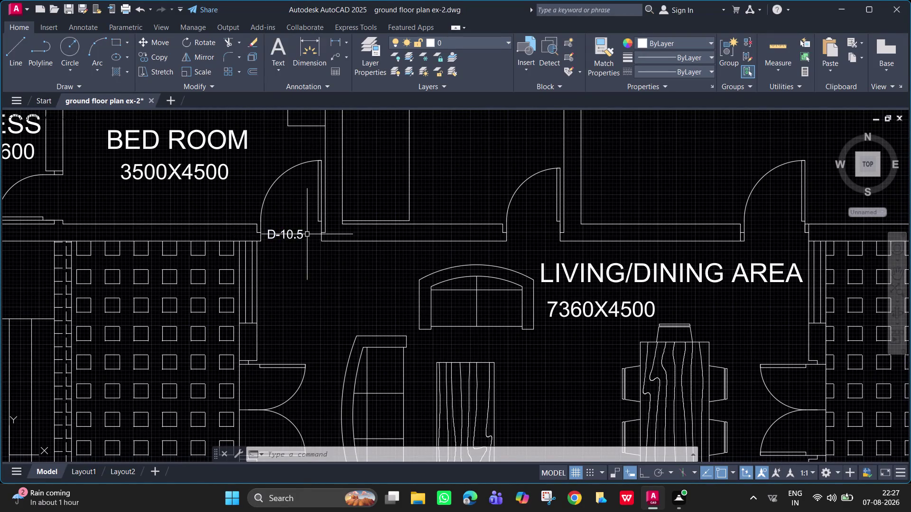
Copy the D-10.5 door label to the right-hand and middle doorways.
click(294, 233)
text(CO)
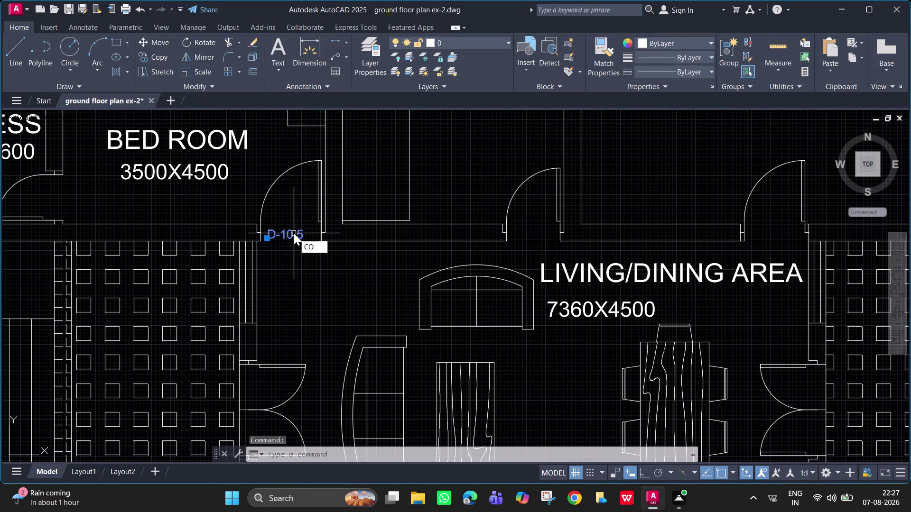
key(space)
drag(294, 234, 587, 230)
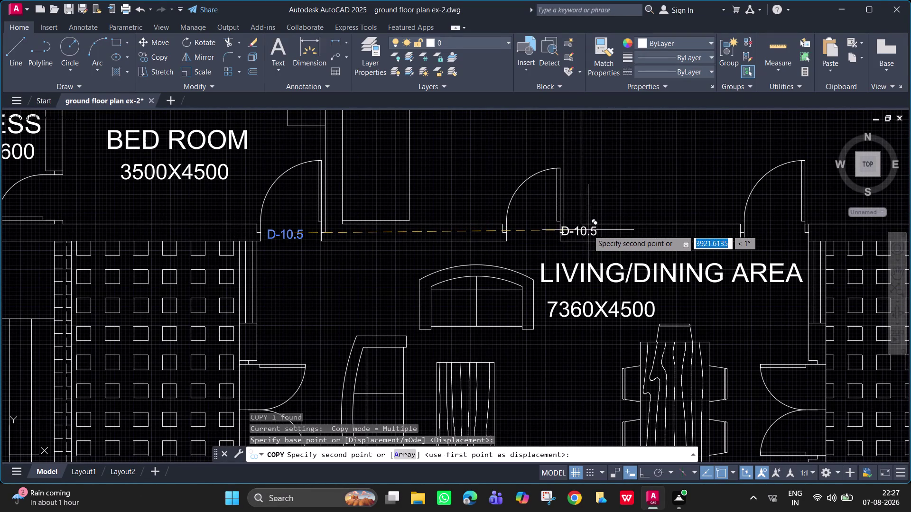
drag(588, 230, 583, 230)
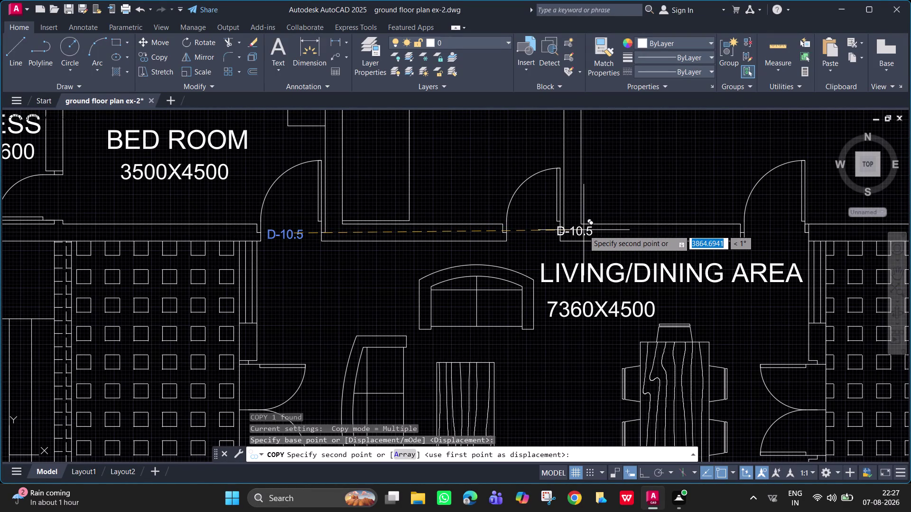
drag(583, 230, 773, 234)
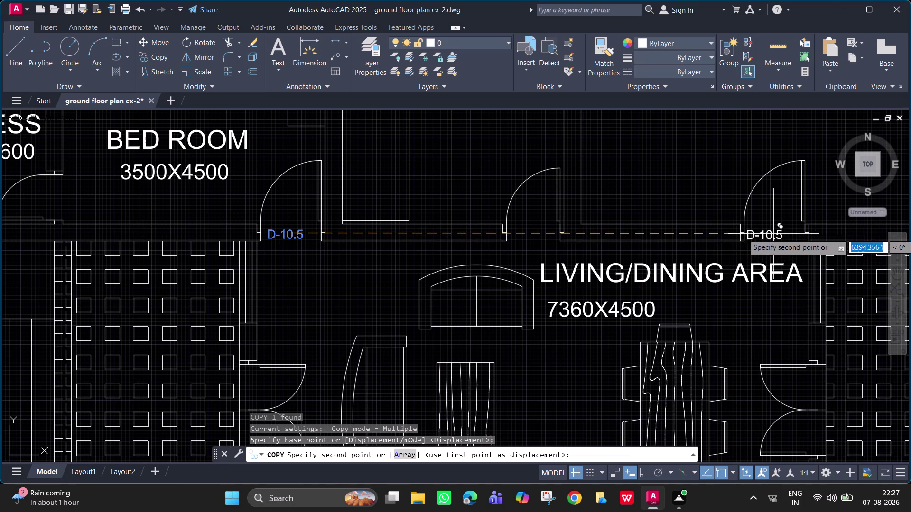
drag(774, 233, 783, 233)
click(785, 232)
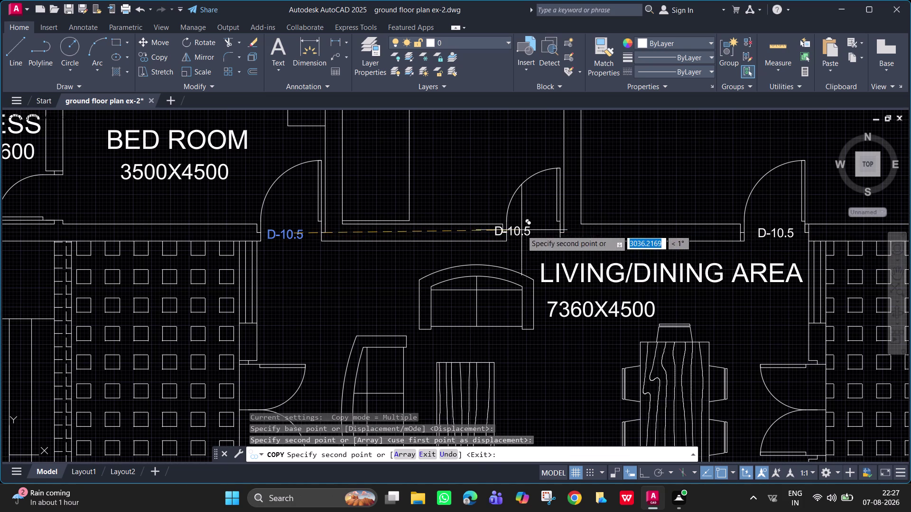
click(541, 234)
key(Escape)
Change the middle copy's text to D-9.
double_click(541, 234)
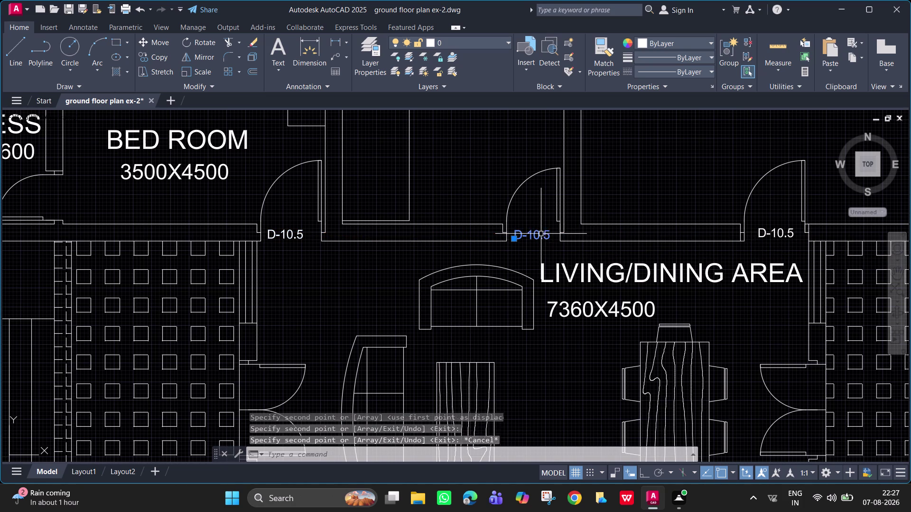
key(d)
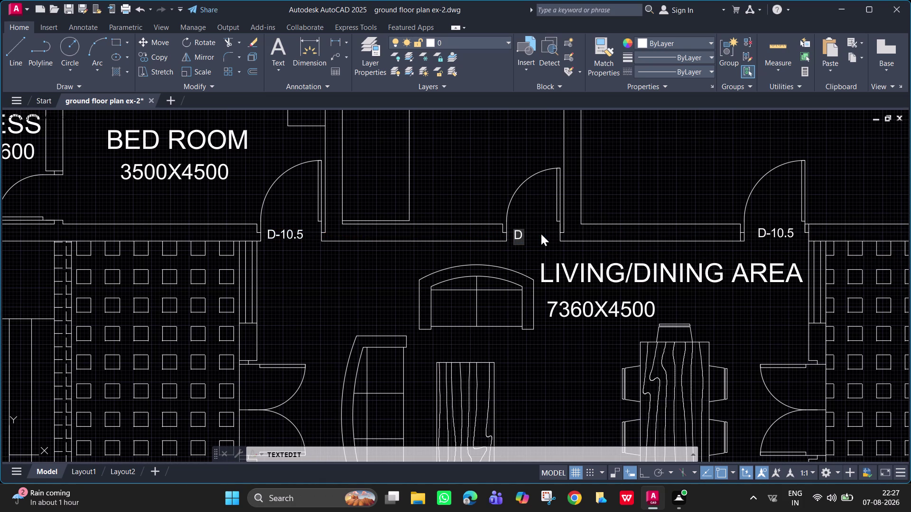
key(minus)
key(9)
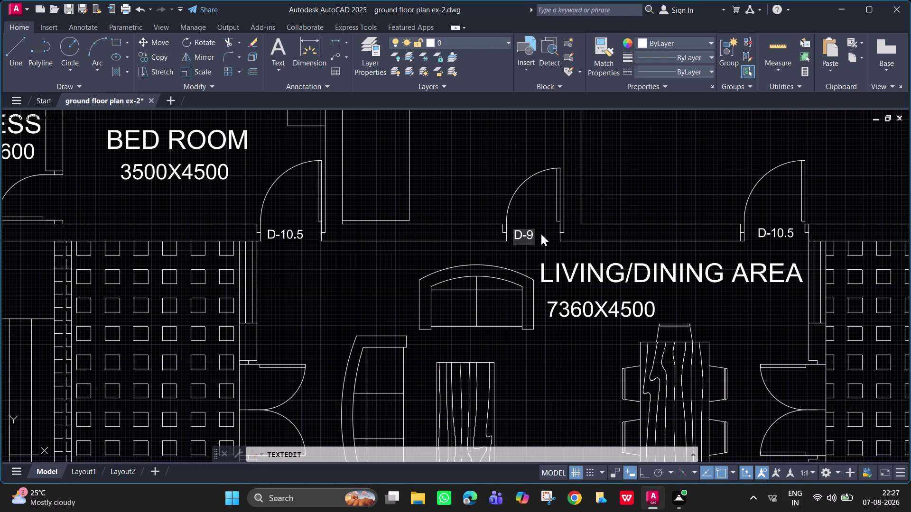
key(Return)
key(Return)
Nudge the middle D-9 label slightly with MOVE.
click(528, 234)
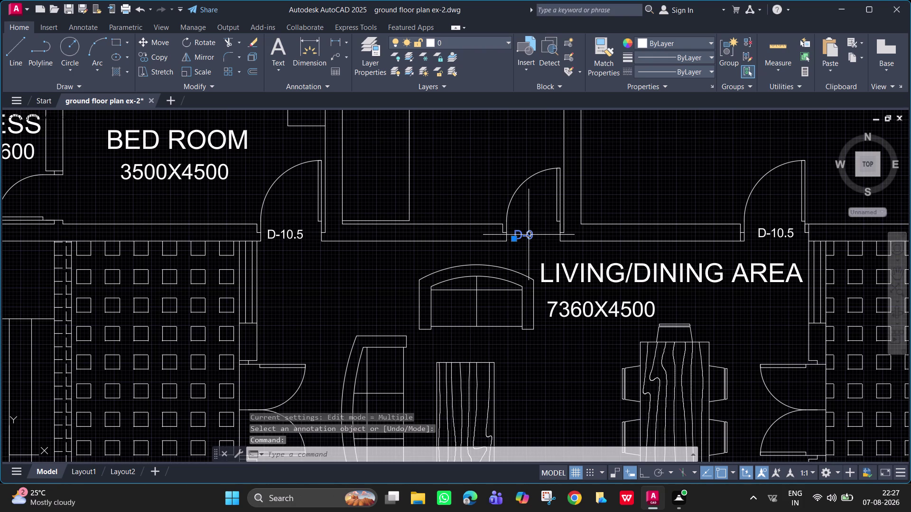
text(M)
key(space)
drag(528, 235, 543, 235)
drag(542, 236, 538, 236)
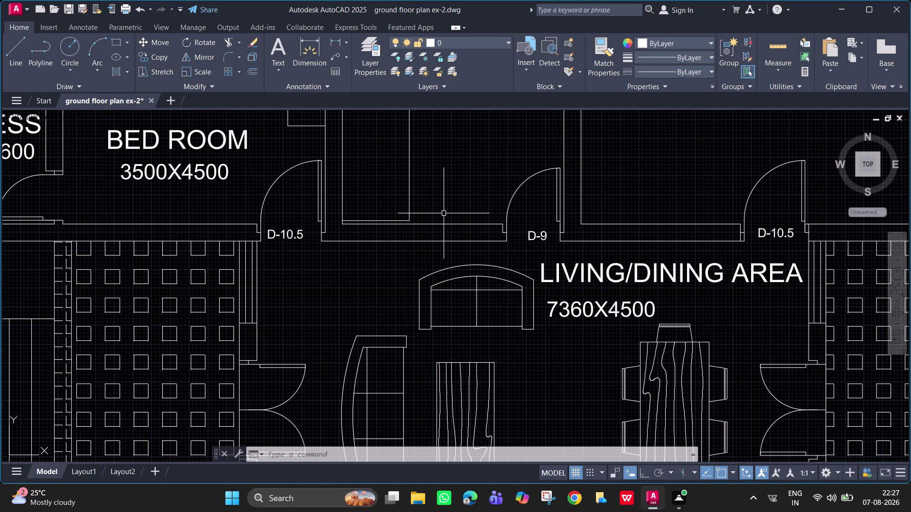
Browse DesignCenter from the Sample folder into en-us > DesignCenter sample drawings.
text(DC)
key(space)
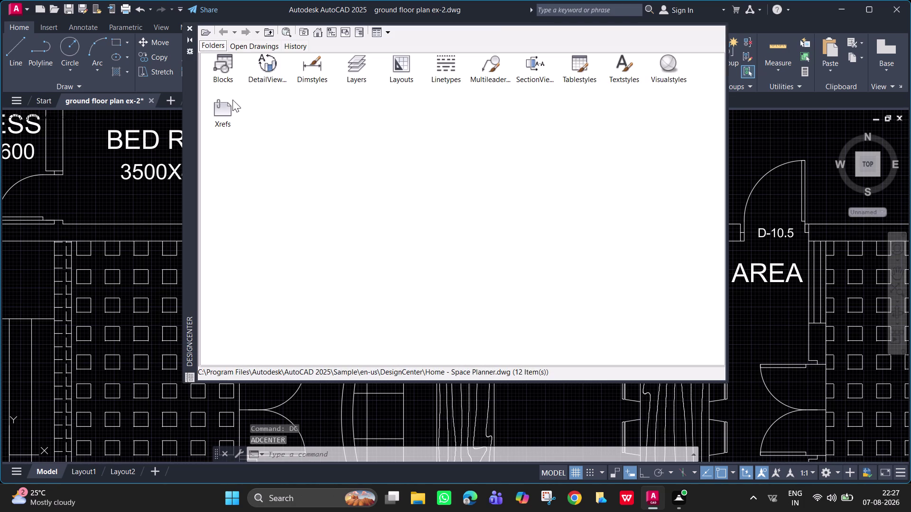
double_click(218, 72)
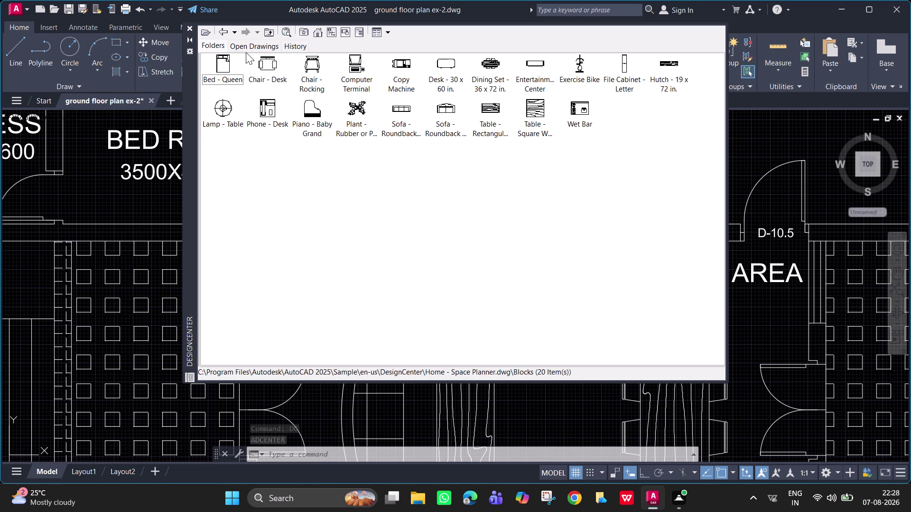
click(225, 32)
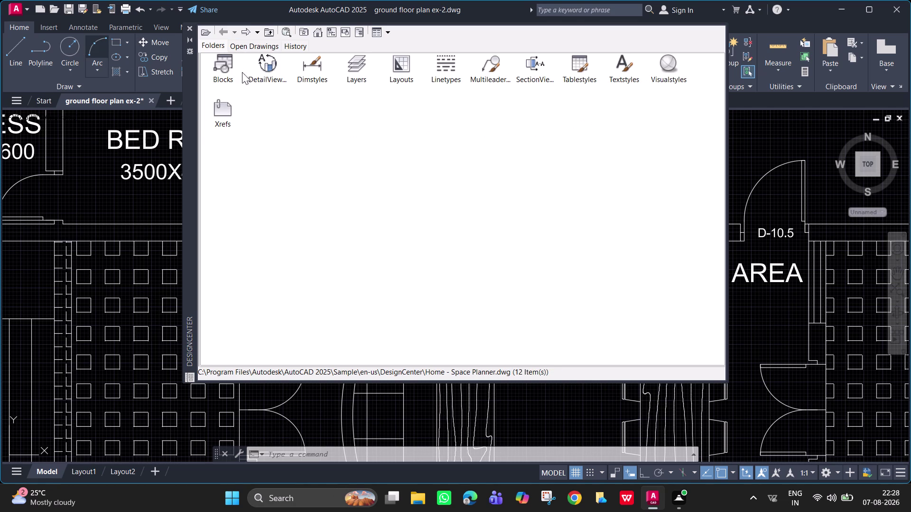
click(319, 32)
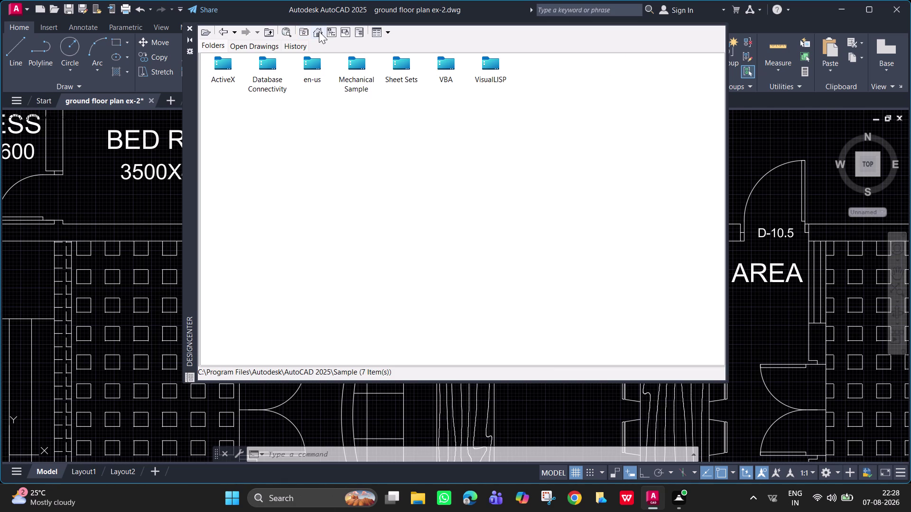
double_click(309, 72)
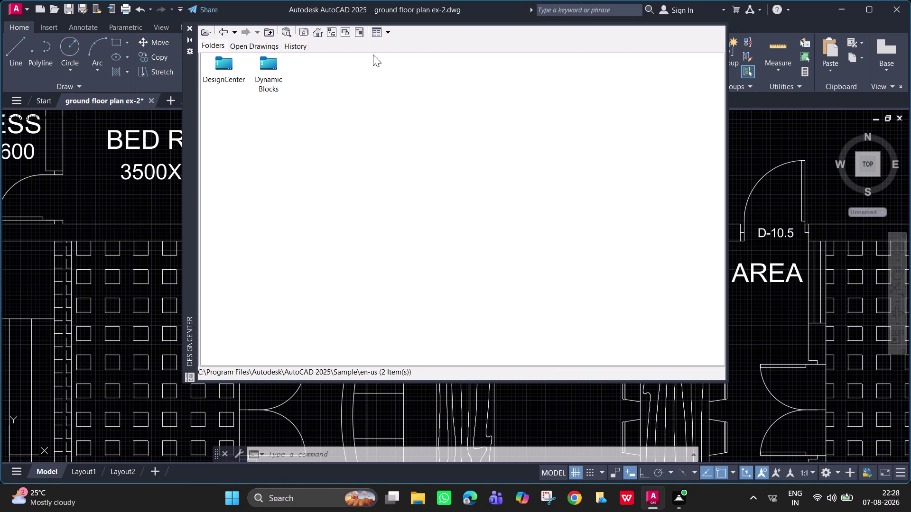
triple_click(230, 66)
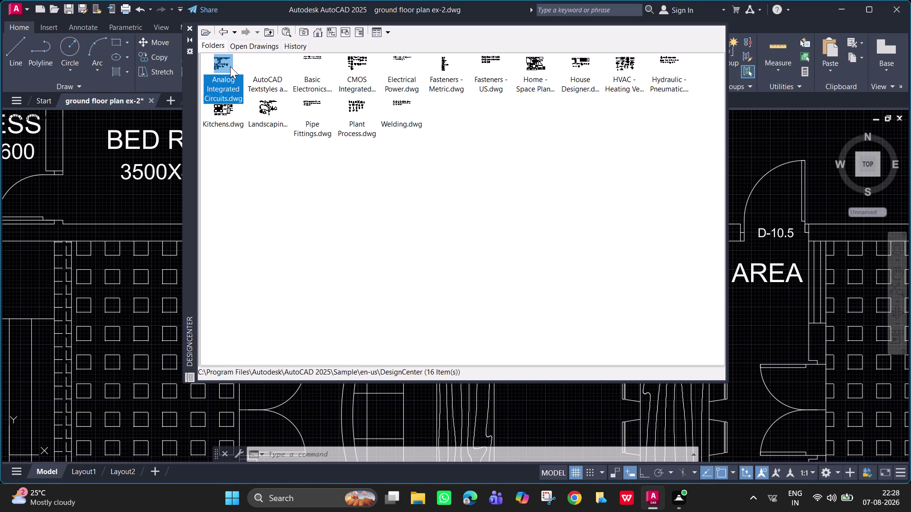
click(528, 68)
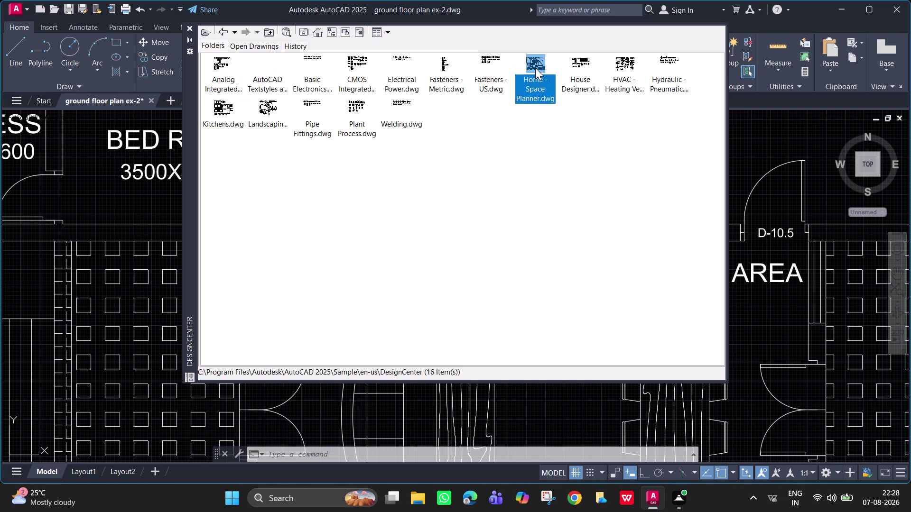
Open the Kitchens.dwg blocks and drag in the Range-Oven and Sink-double blocks.
double_click(221, 110)
double_click(226, 69)
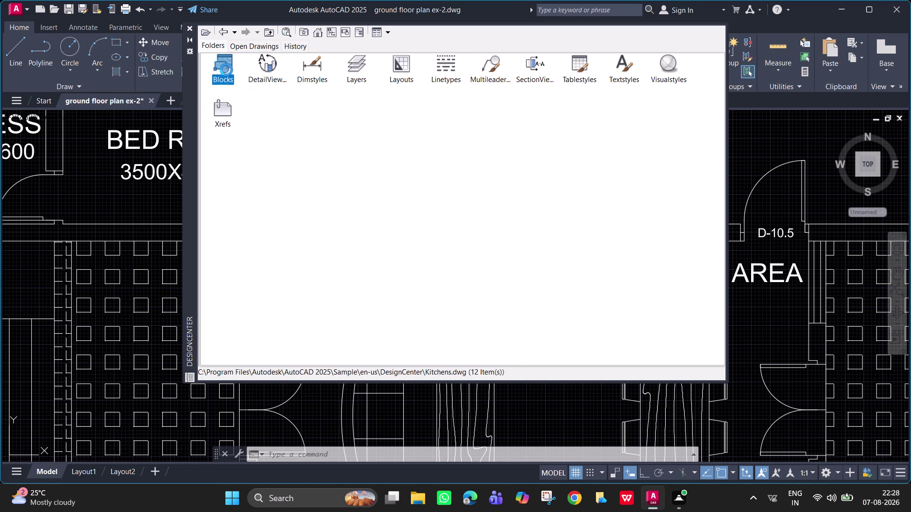
click(313, 109)
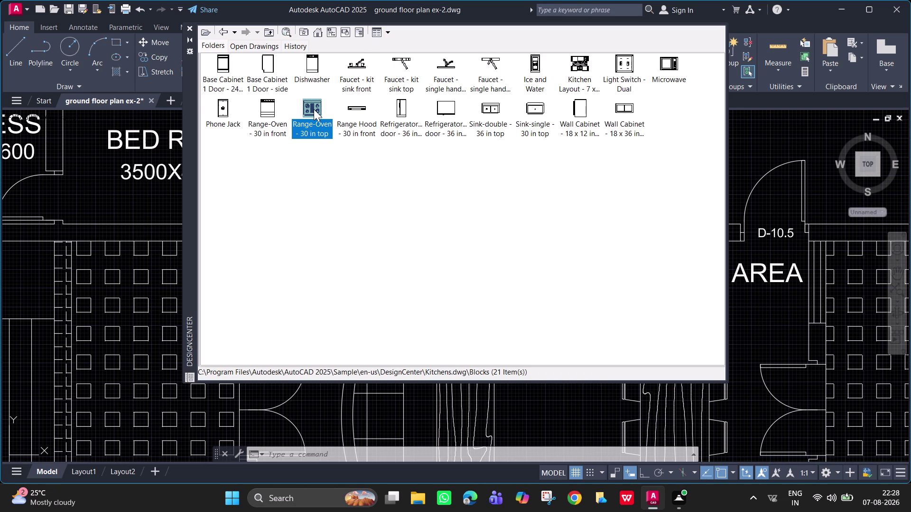
drag(313, 109, 74, 170)
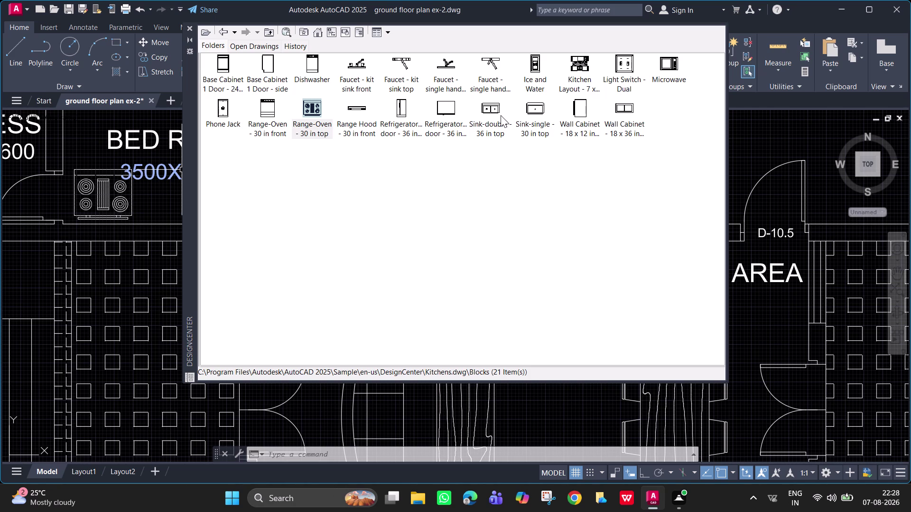
drag(498, 114, 90, 138)
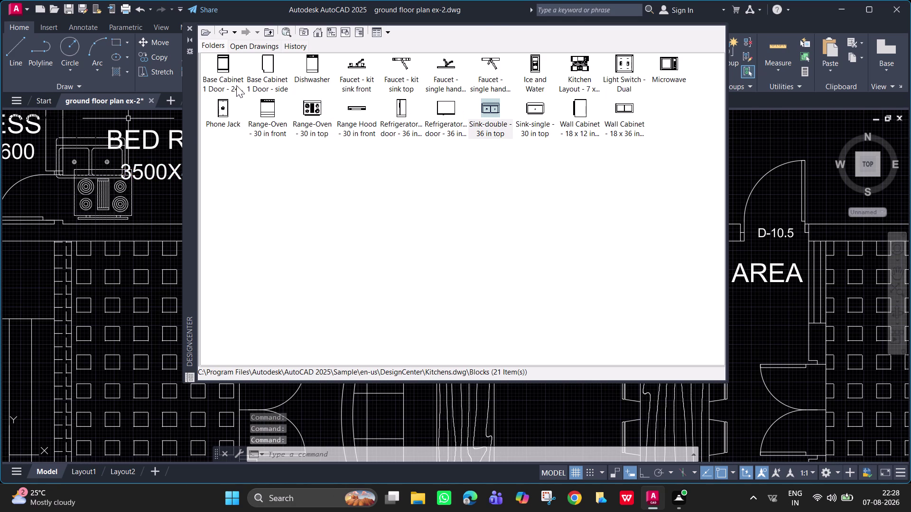
key(Escape)
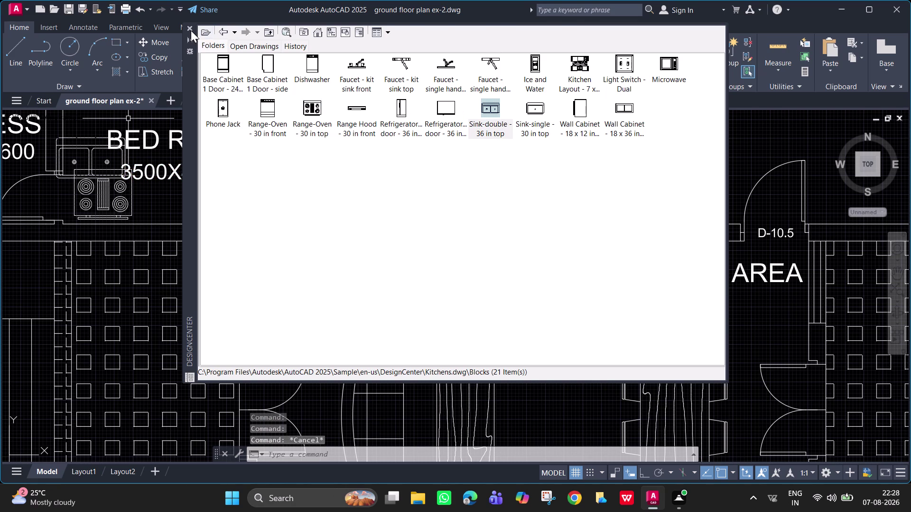
Close DesignCenter and rotate the range oven block 90 degrees.
click(191, 31)
scroll(down, 3)
middle_drag(136, 206, 146, 285)
click(142, 283)
text(R)
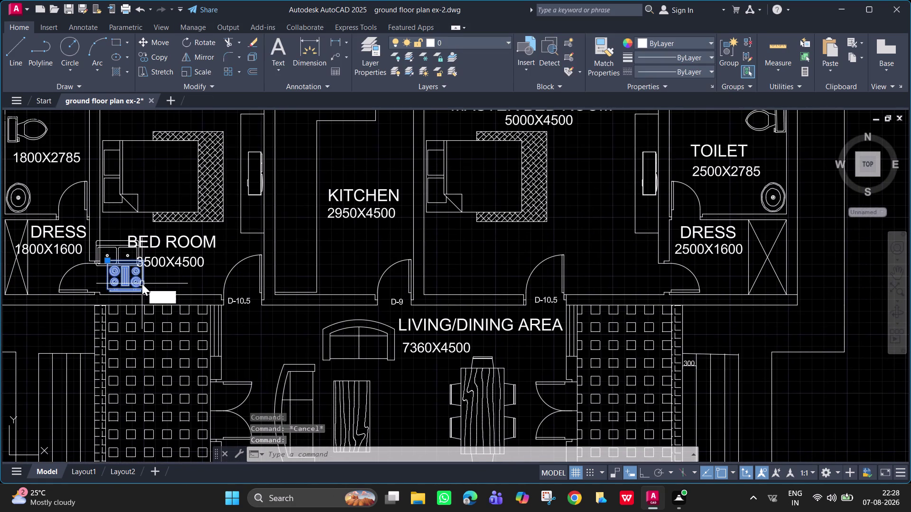
text(O)
key(space)
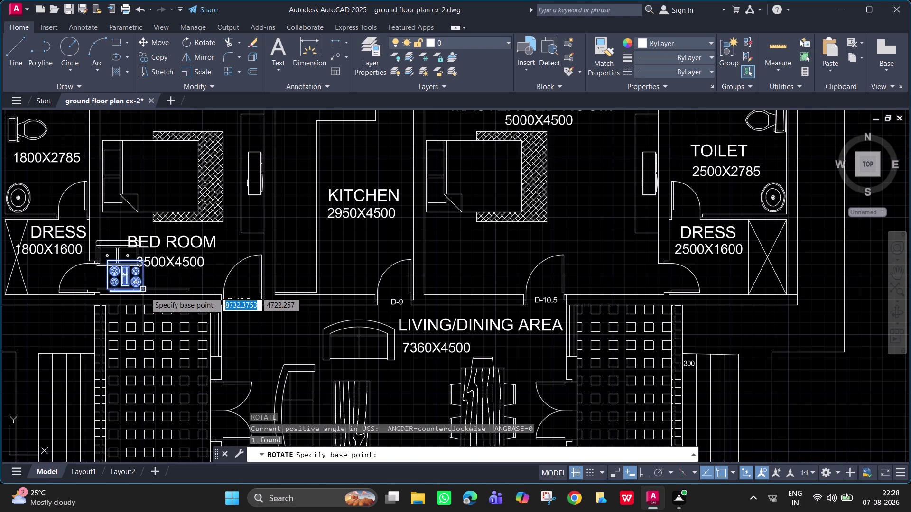
click(145, 292)
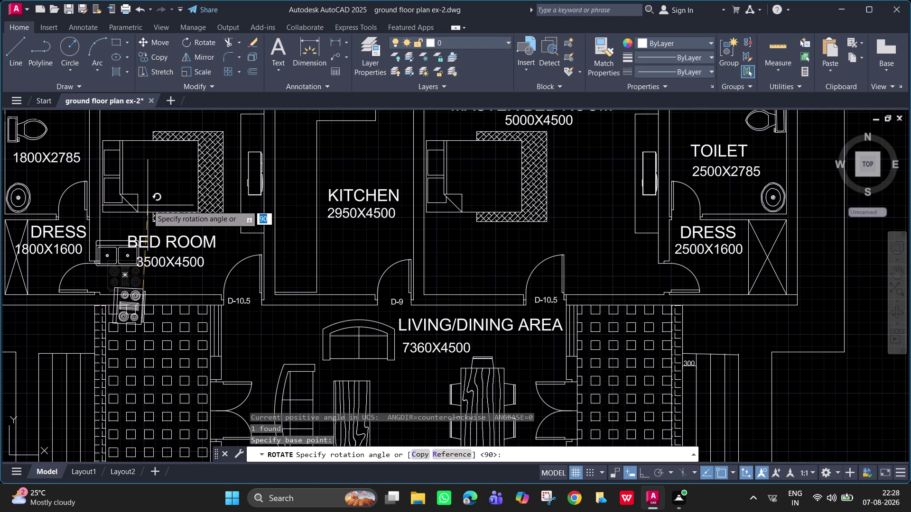
click(147, 205)
Move the range oven into the kitchen and center it in view.
click(141, 297)
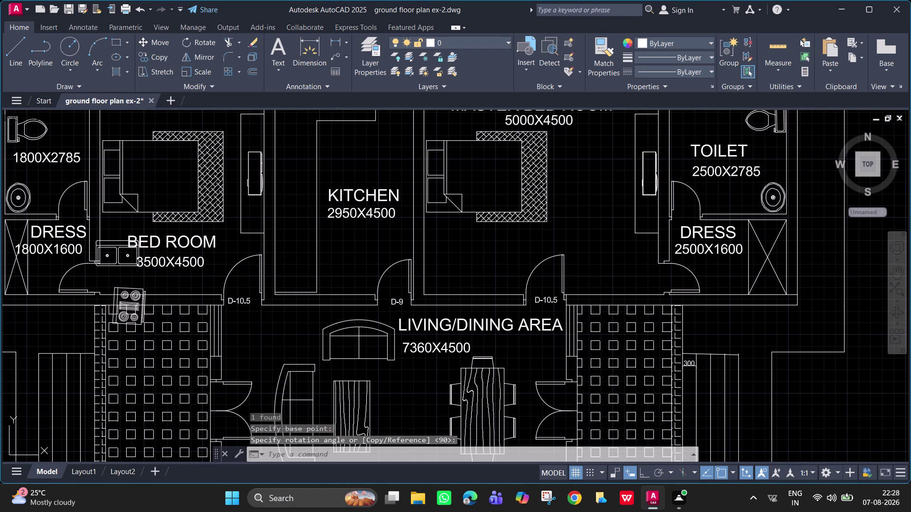
text(M)
key(space)
drag(141, 297, 319, 173)
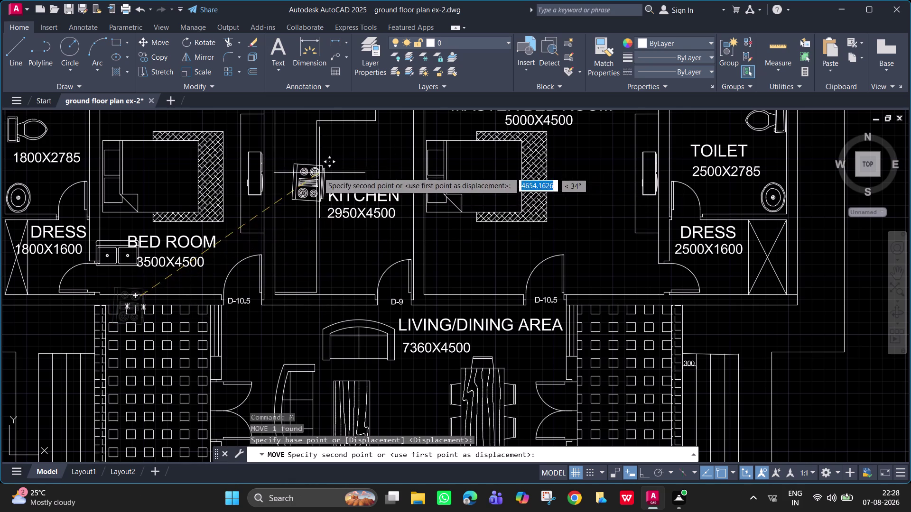
drag(319, 173, 314, 171)
drag(313, 171, 310, 165)
click(309, 165)
scroll(up, 3)
middle_drag(309, 165, 299, 221)
scroll(up, 3)
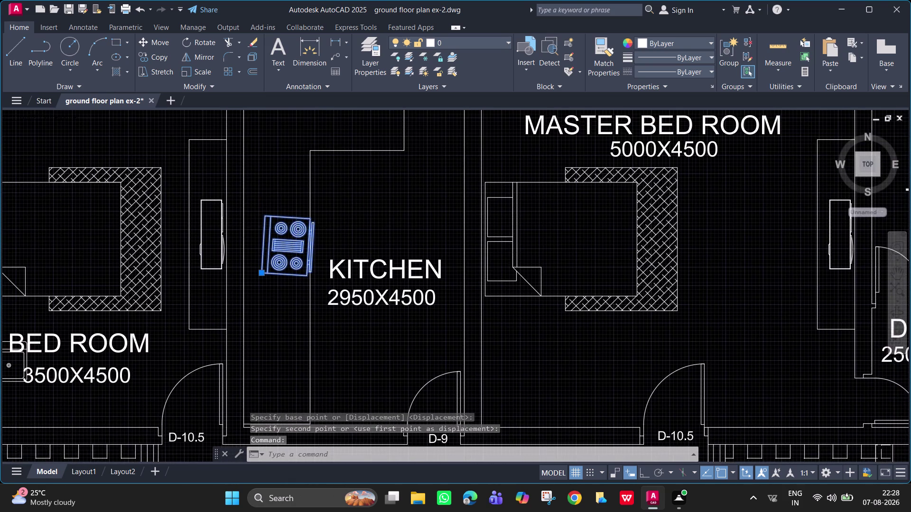
scroll(up, 3)
middle_drag(291, 227, 278, 219)
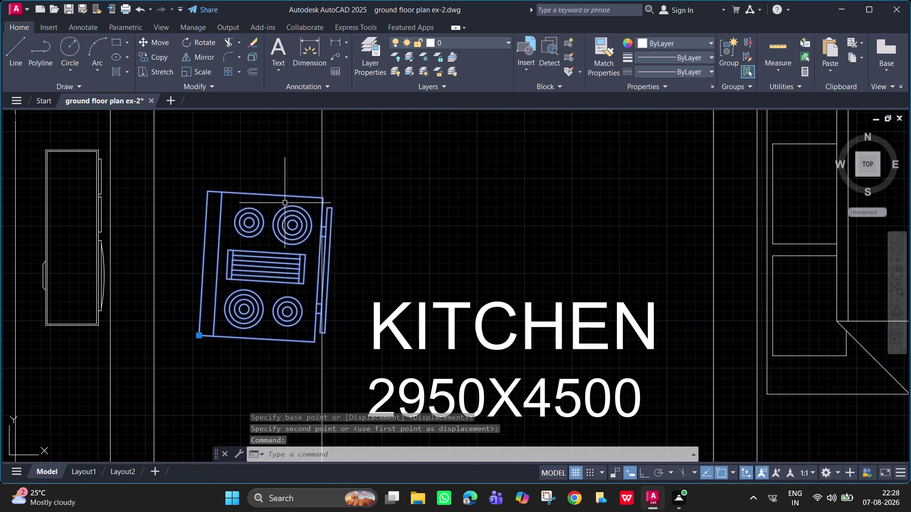
Rotate the range oven by an entered angle of 90 degrees.
text(RO)
key(space)
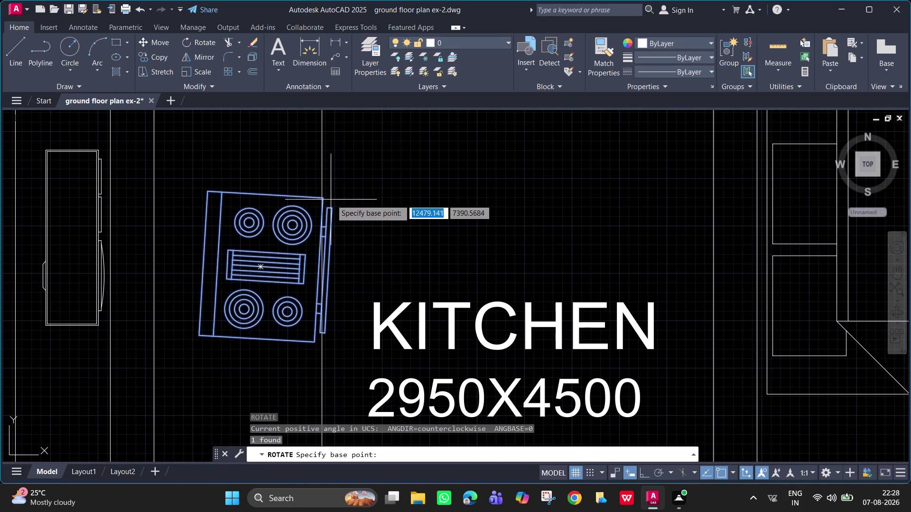
click(334, 209)
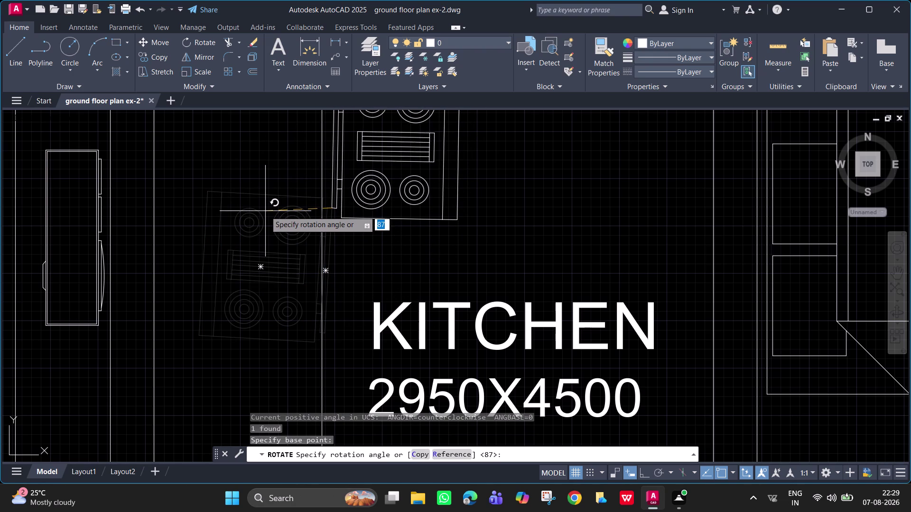
text(90)
key(Return)
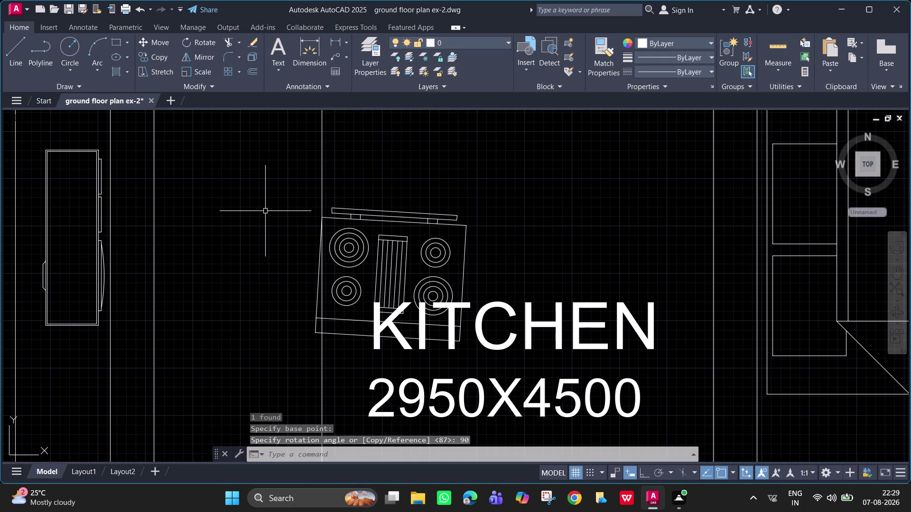
click(459, 223)
text(M)
key(space)
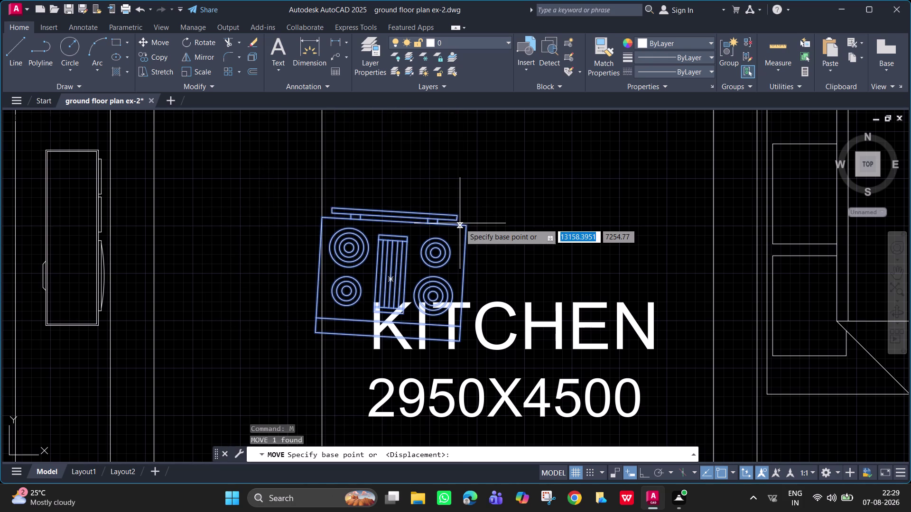
Rotate the range about its top right corner so it stands upright.
key(Escape)
text(RO)
key(space)
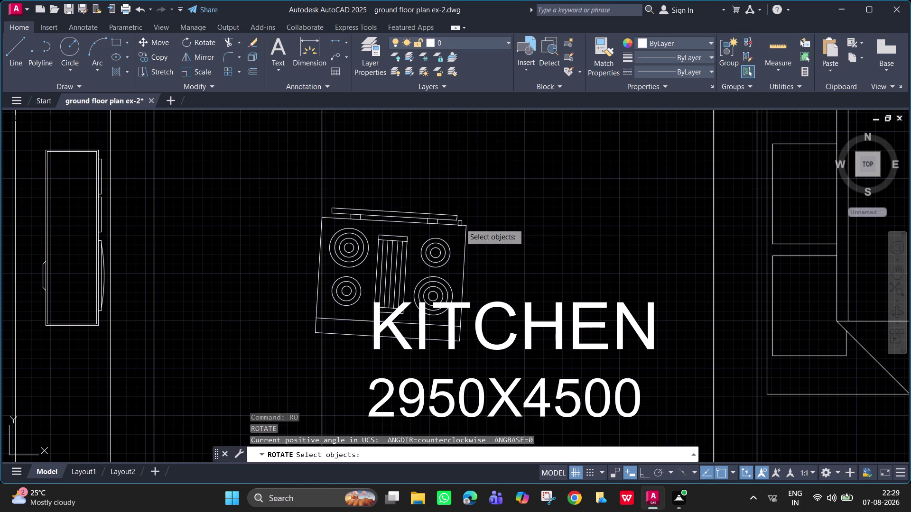
click(463, 229)
click(462, 223)
key(space)
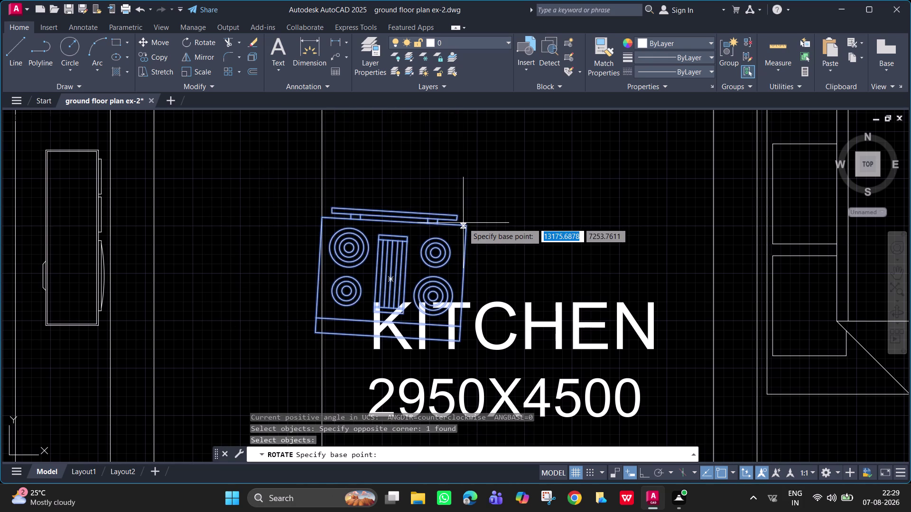
click(466, 226)
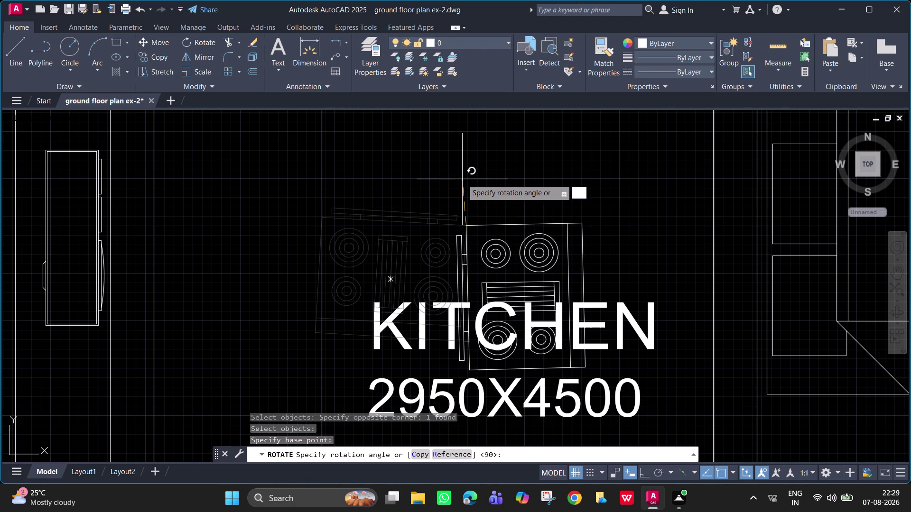
key(F8)
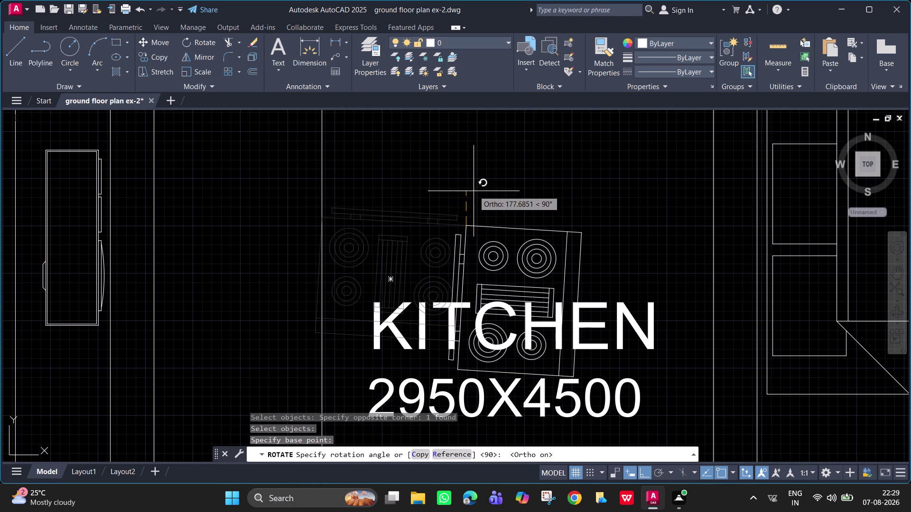
key(F8)
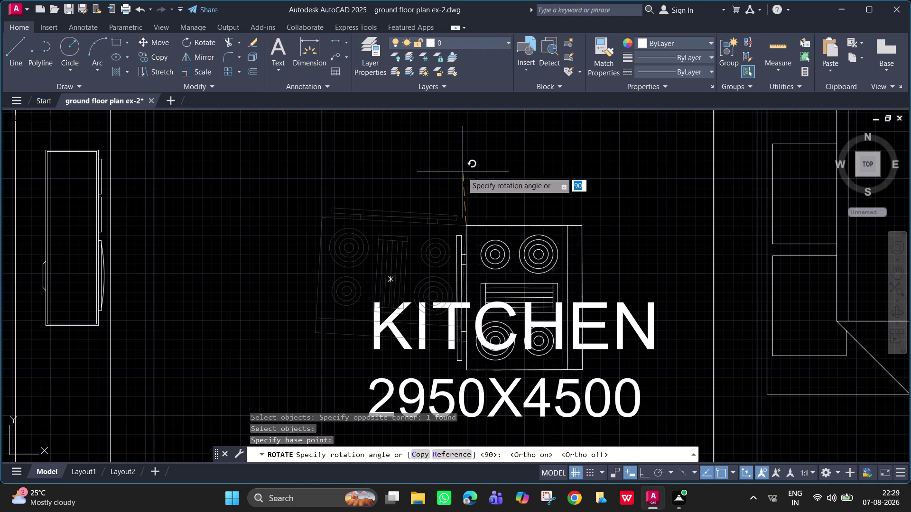
click(461, 171)
scroll(down, 3)
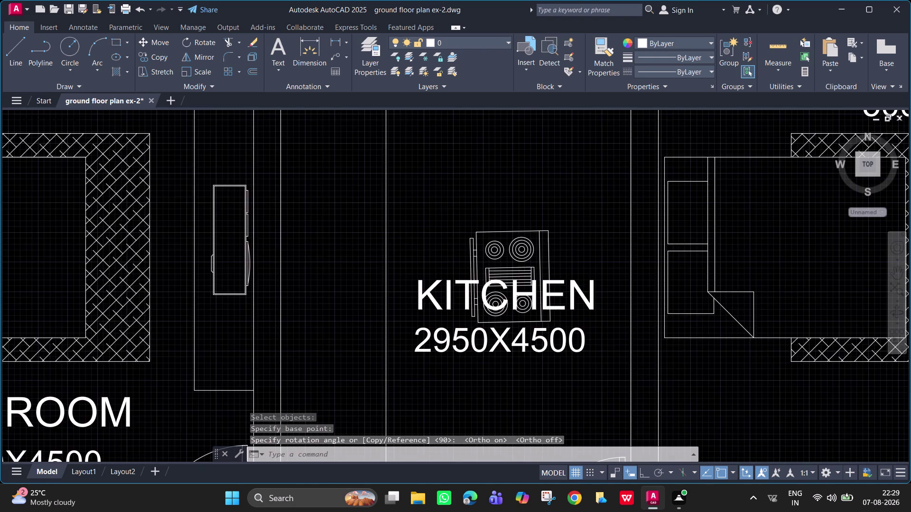
Rotate the range block again to adjust its angle.
click(490, 242)
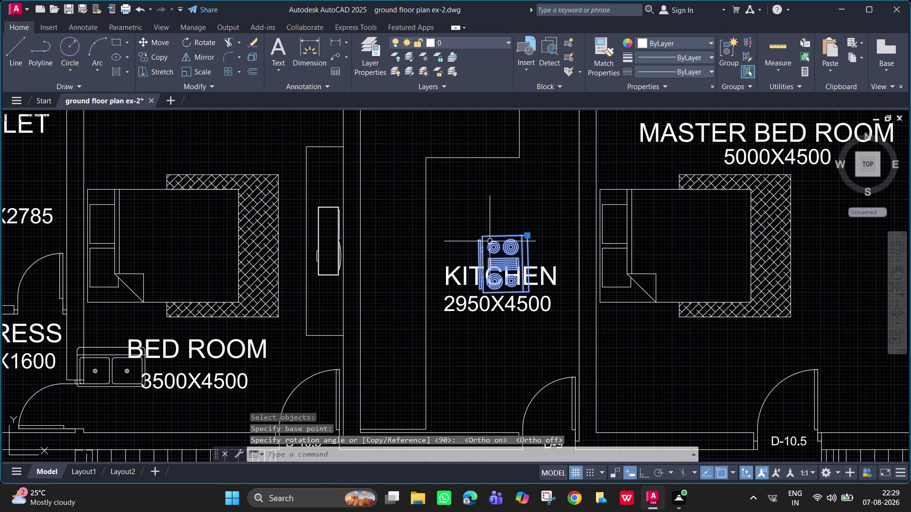
text(RO)
key(space)
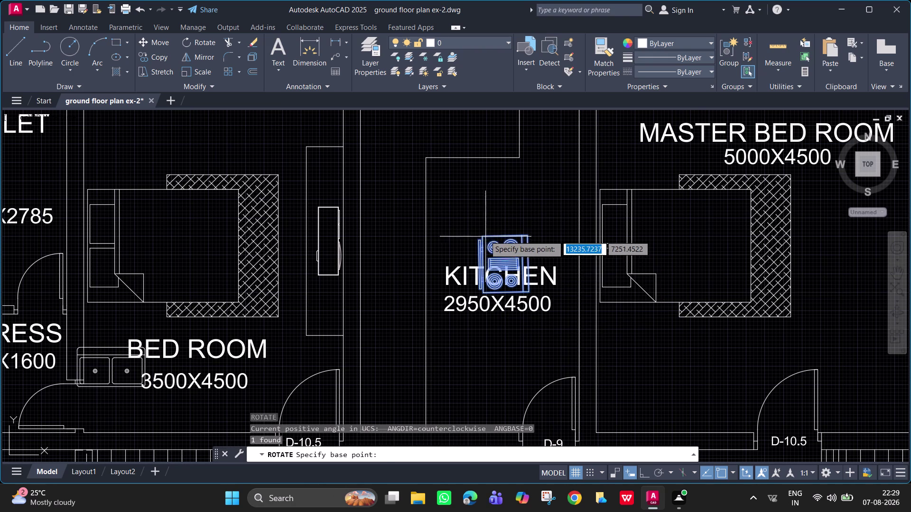
click(484, 235)
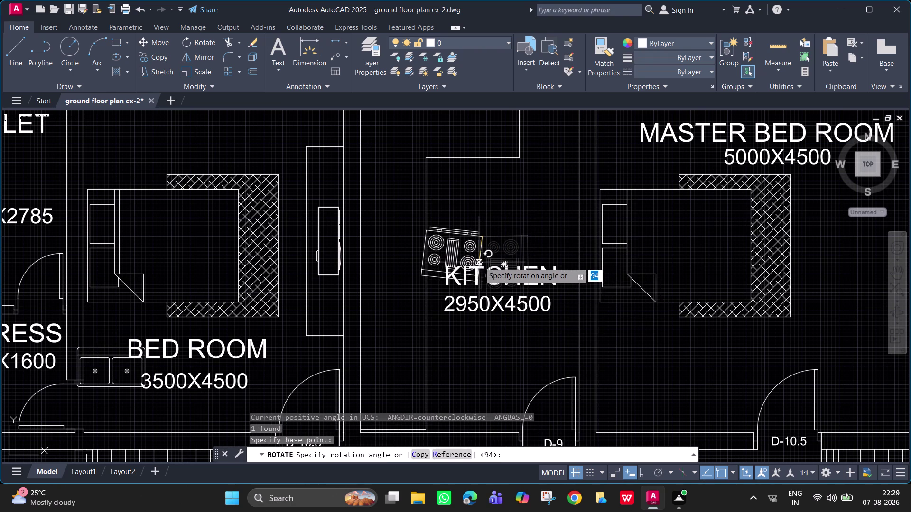
scroll(up, 3)
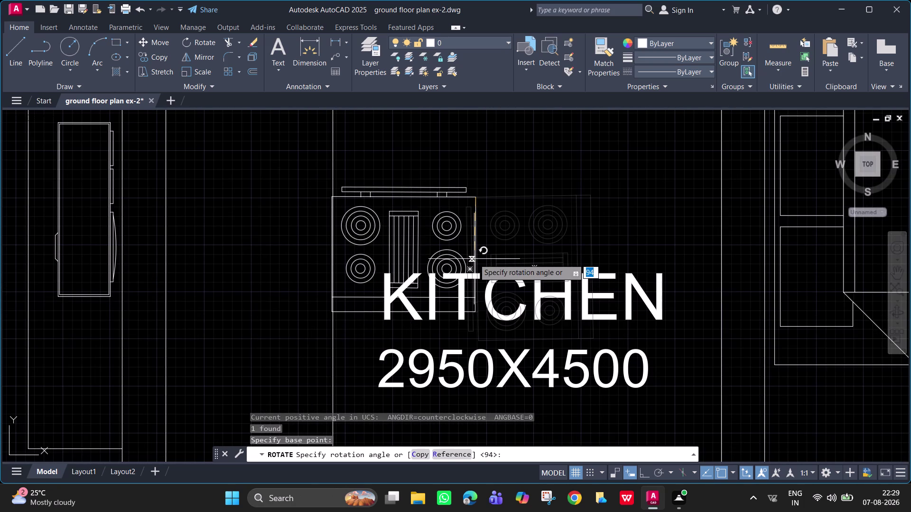
click(474, 260)
click(478, 235)
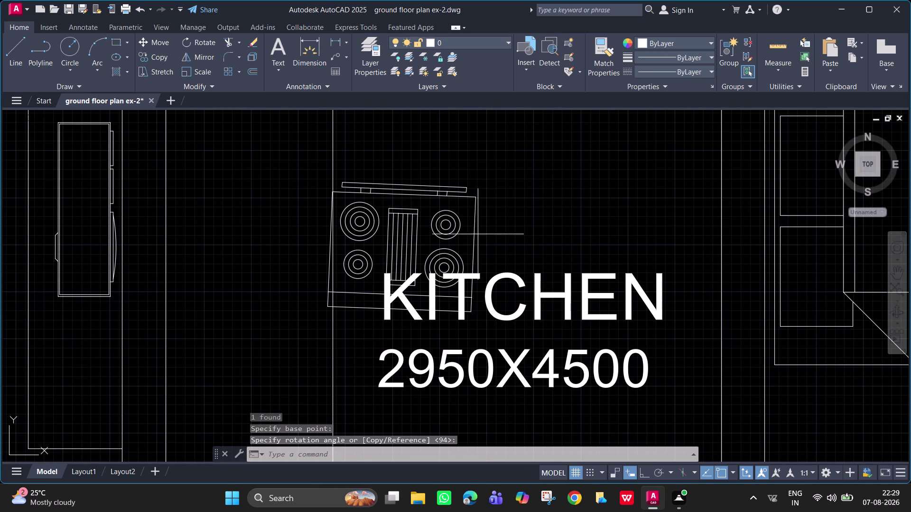
Move the range upward within the kitchen.
click(460, 216)
text(M)
key(space)
drag(460, 215, 490, 171)
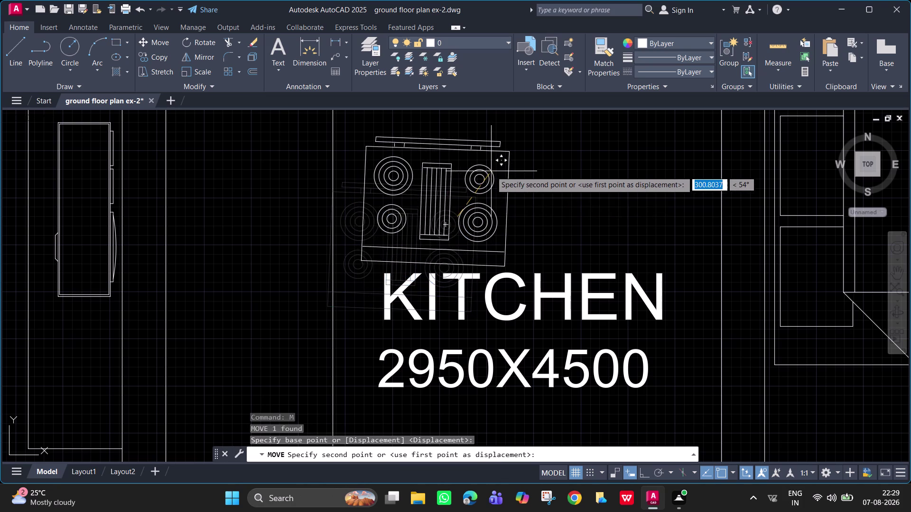
click(493, 153)
key(e)
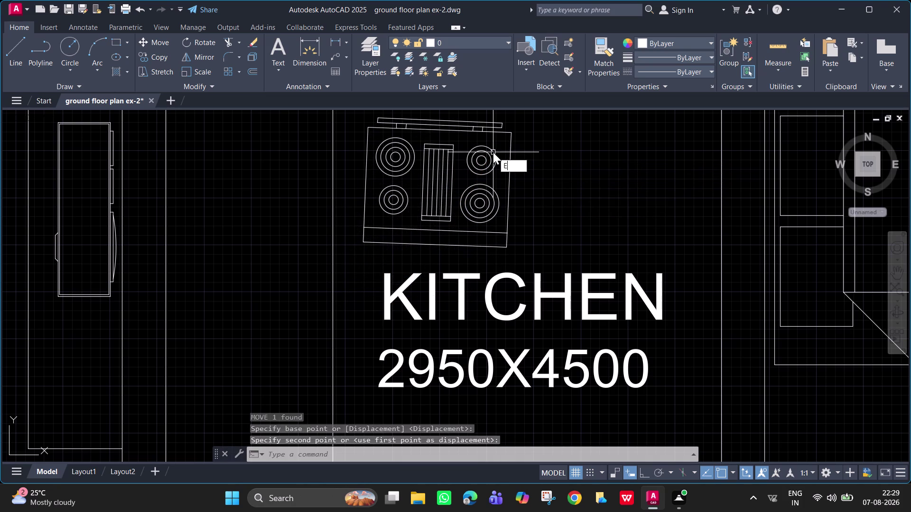
key(Escape)
Rotate the range about its top right corner to straighten it.
text(RO)
key(space)
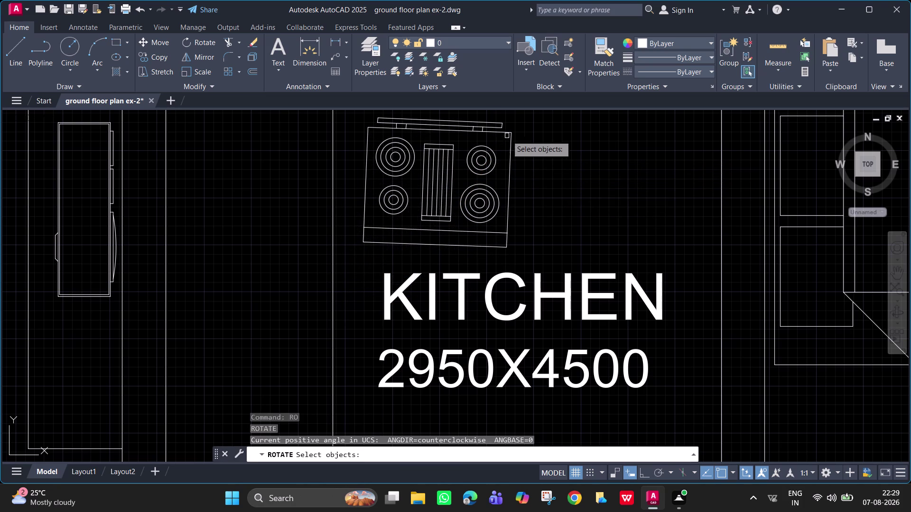
click(509, 134)
key(space)
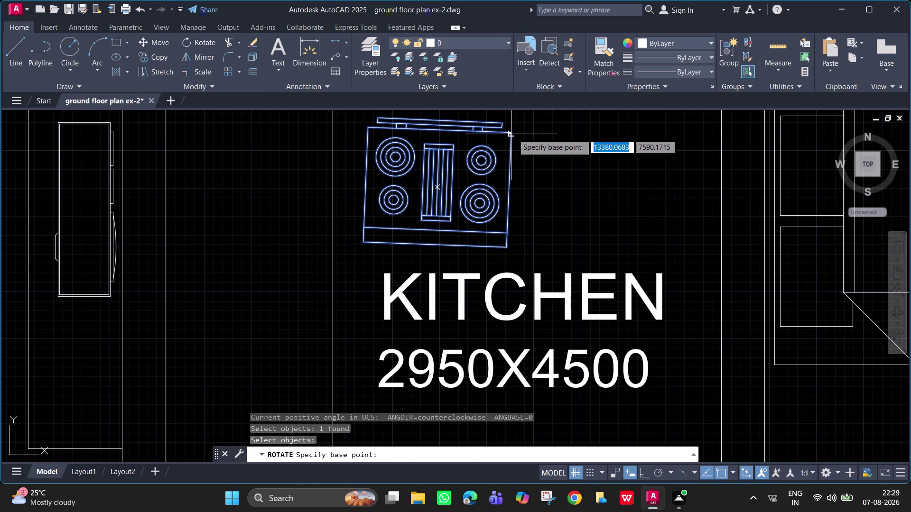
click(513, 134)
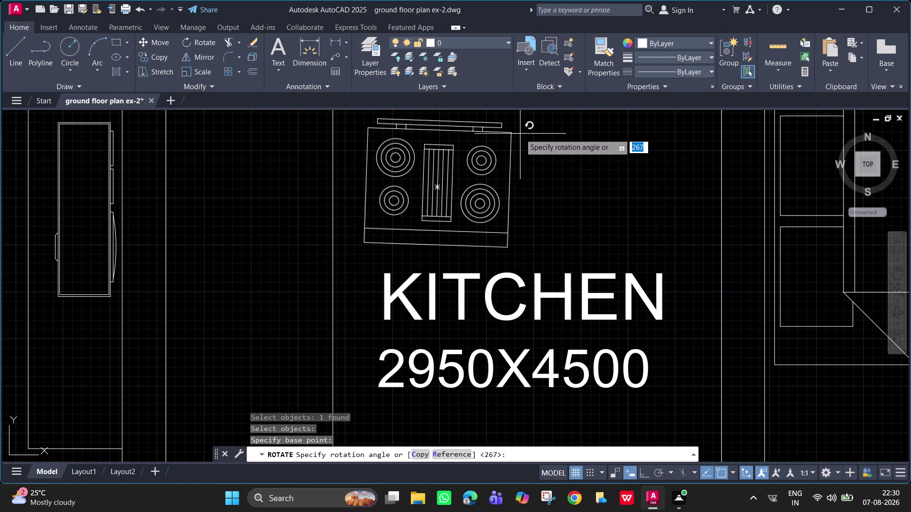
scroll(up, 3)
scroll(down, 3)
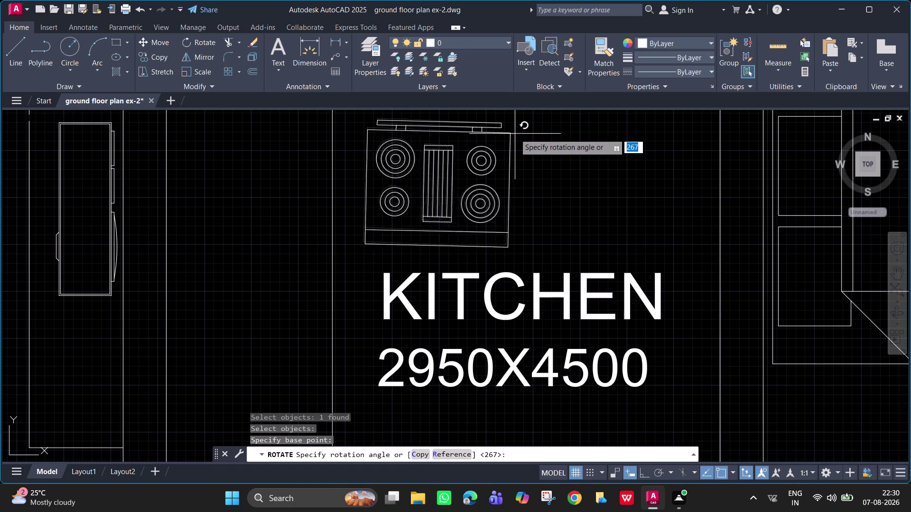
click(515, 134)
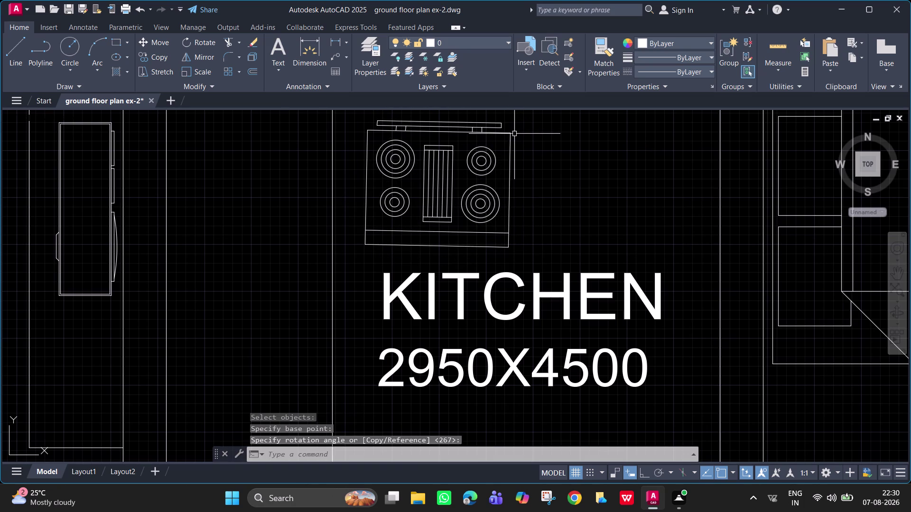
middle_drag(514, 137, 511, 280)
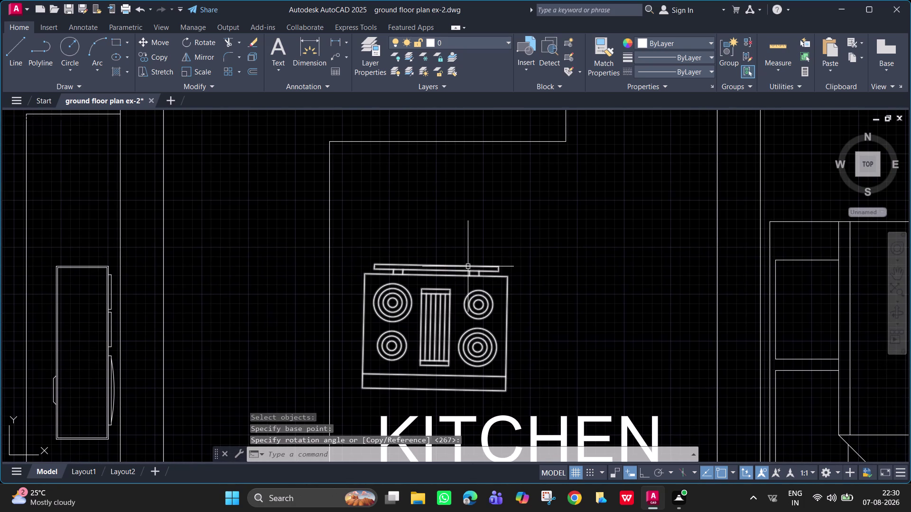
Move the range up against the kitchen's top wall.
click(468, 267)
text(M)
key(space)
drag(468, 267, 505, 151)
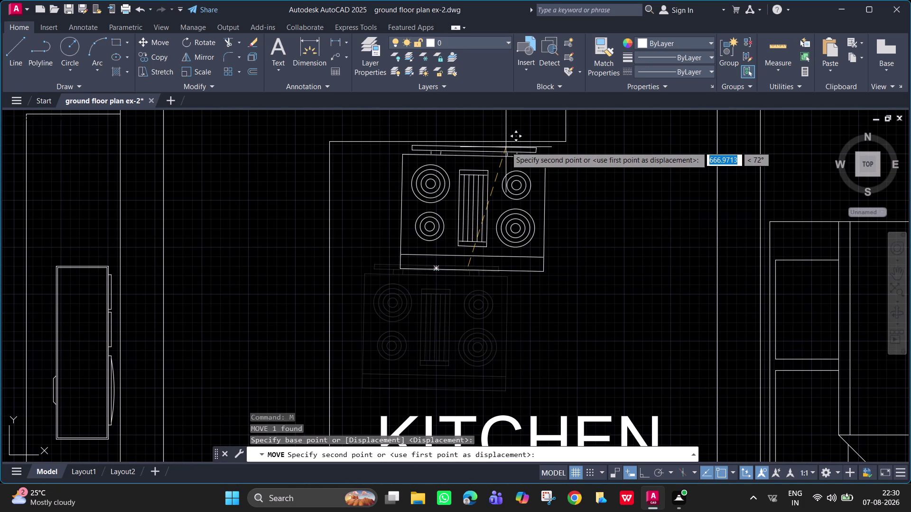
middle_drag(505, 151, 500, 295)
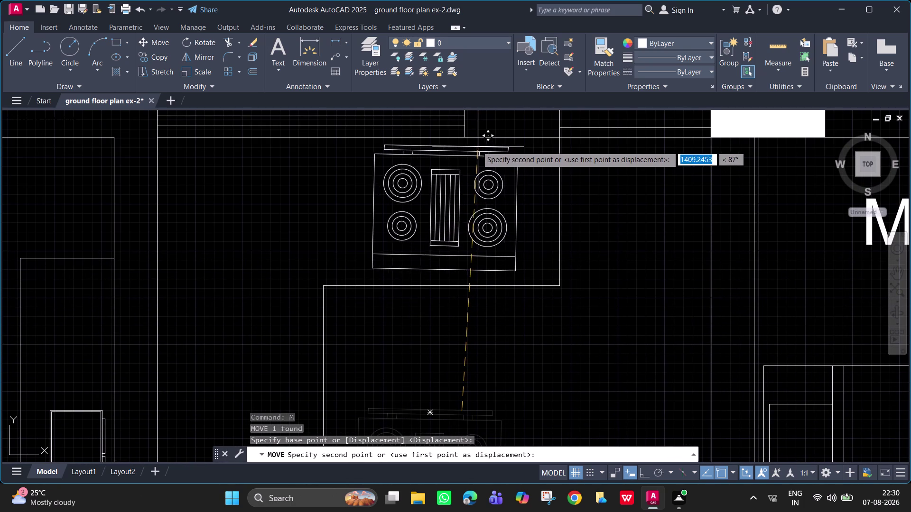
click(472, 149)
key(Escape)
key(Escape)
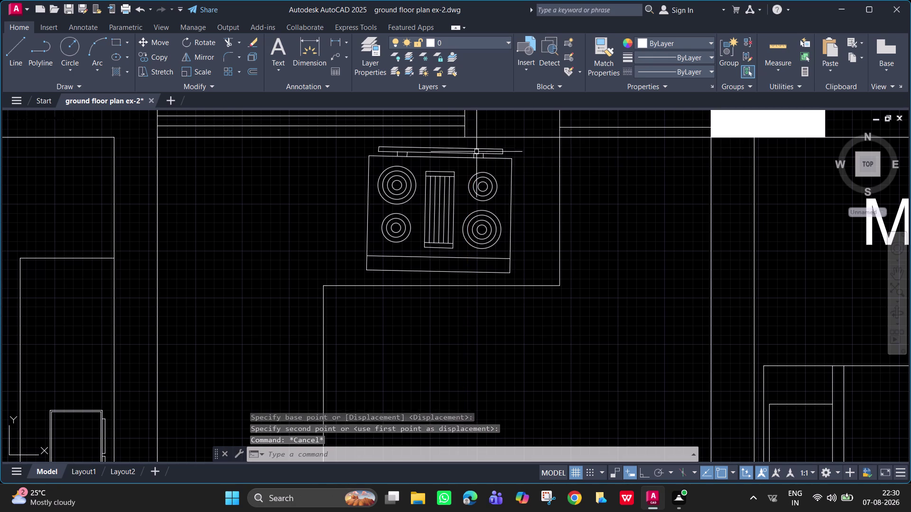
Try rotating the range once more, cancel, and zoom out across the plan.
click(508, 269)
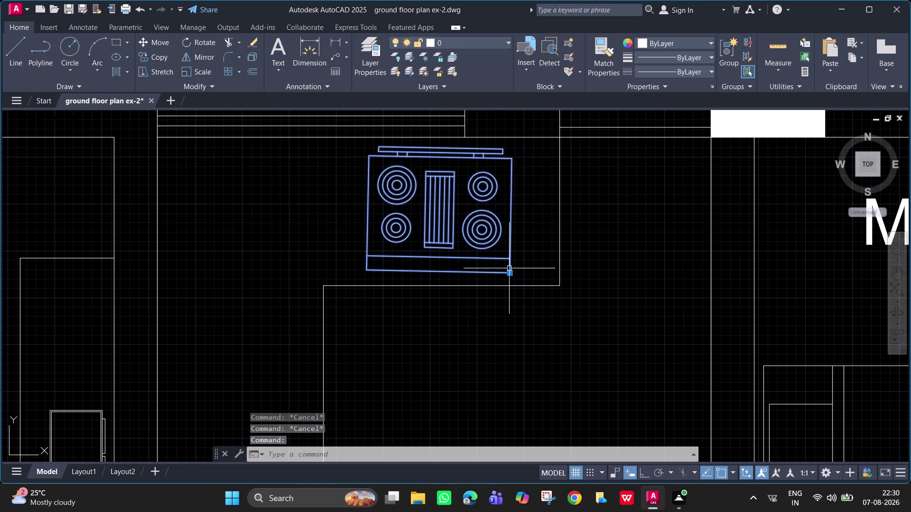
text(RO)
key(space)
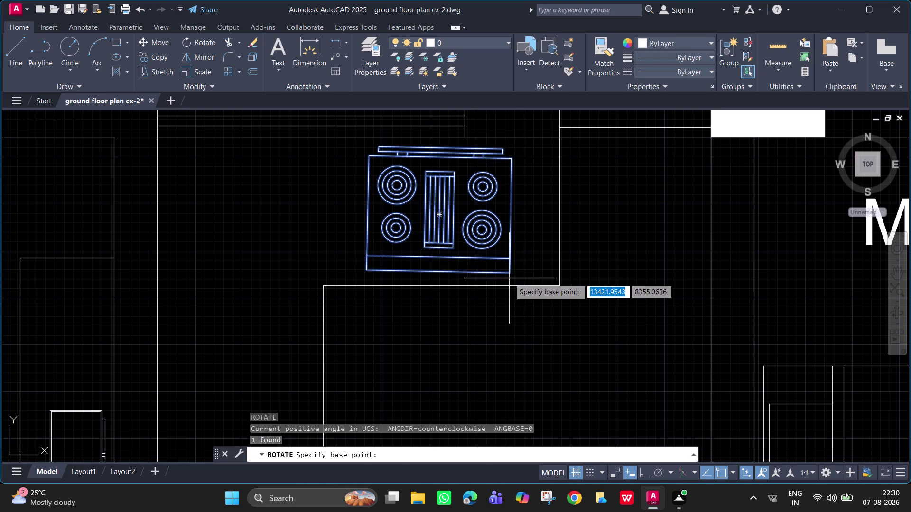
scroll(up, 3)
click(507, 263)
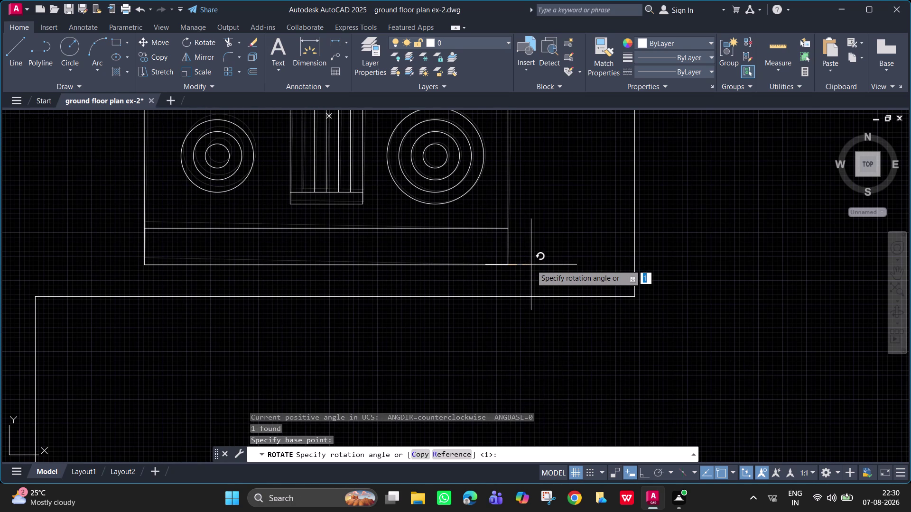
click(531, 265)
key(Escape)
scroll(down, 3)
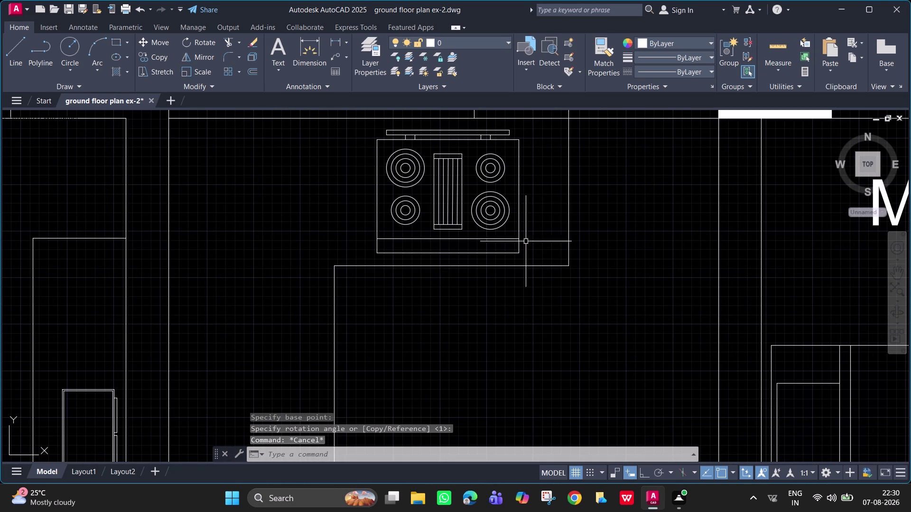
scroll(down, 3)
middle_drag(528, 229, 627, 62)
scroll(down, 3)
middle_drag(592, 239, 564, 182)
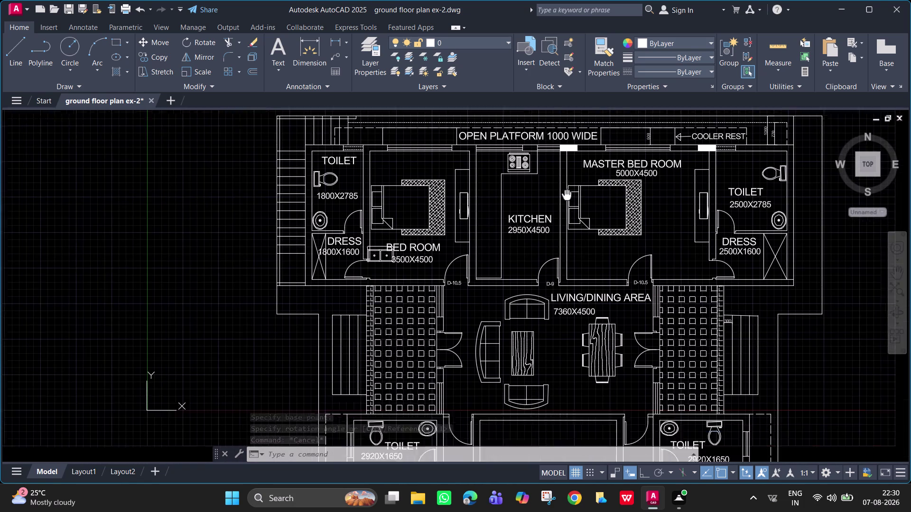
Move the double sink block from the bed room into the kitchen.
middle_drag(564, 182, 562, 174)
scroll(down, 3)
scroll(up, 3)
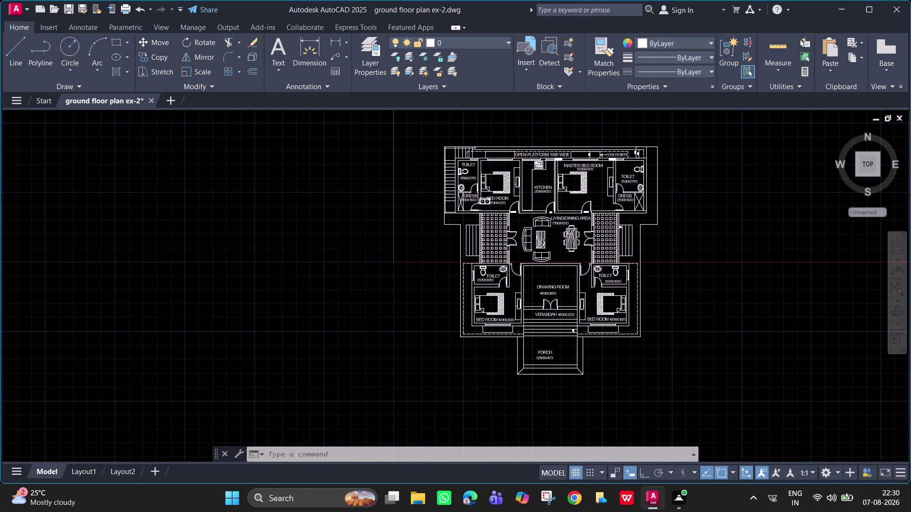
scroll(up, 3)
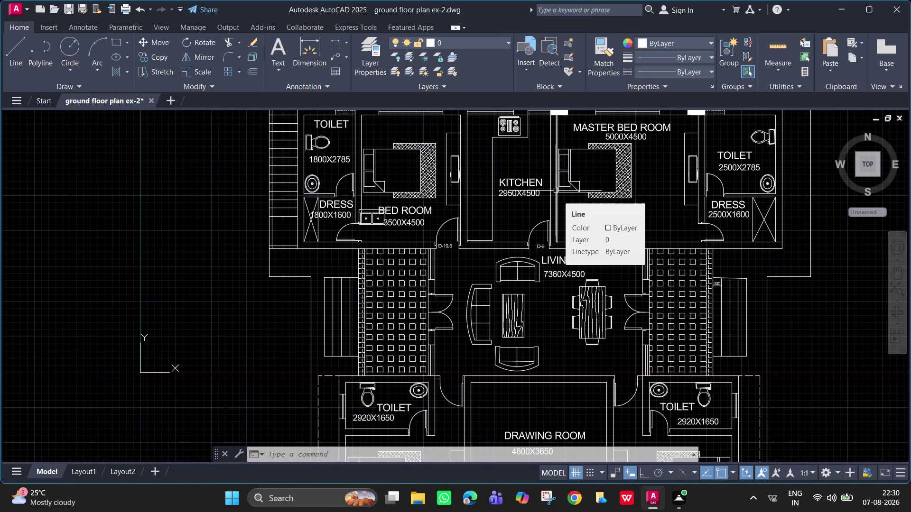
click(373, 222)
text(M)
key(space)
drag(373, 221, 440, 219)
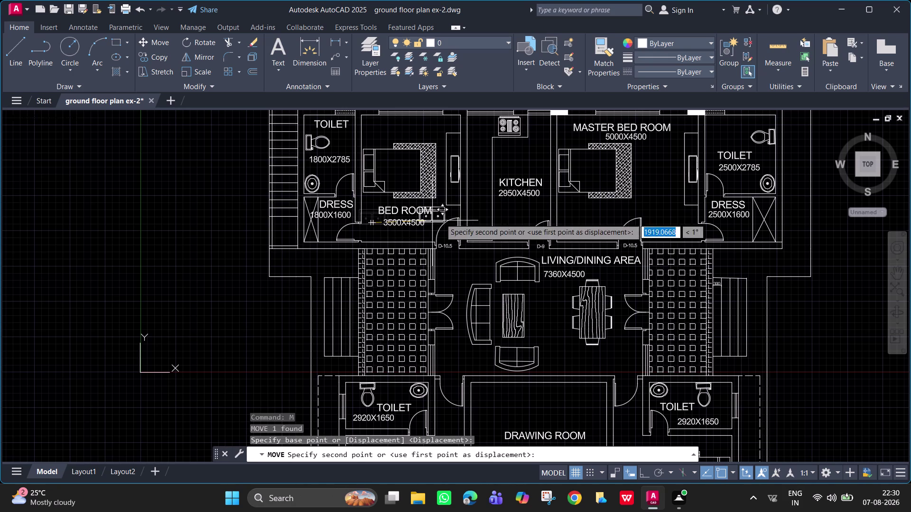
drag(440, 218, 480, 215)
scroll(up, 3)
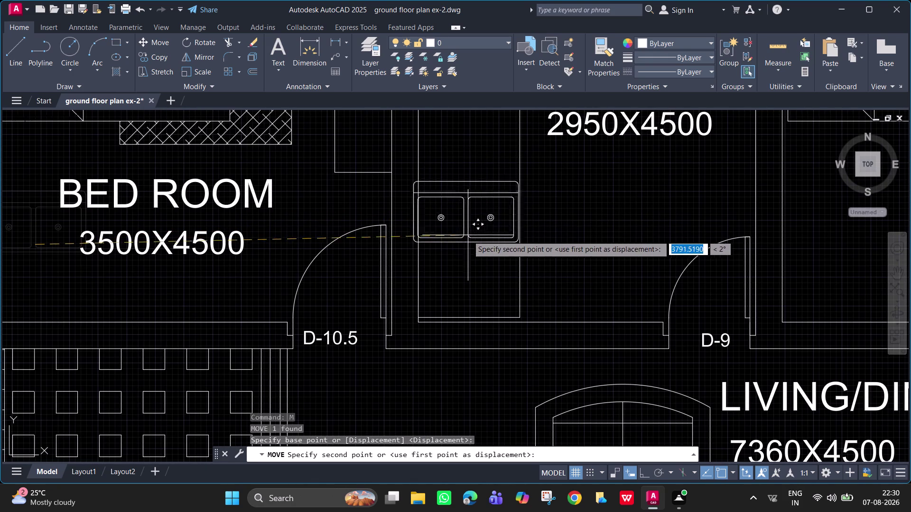
click(480, 255)
key(Escape)
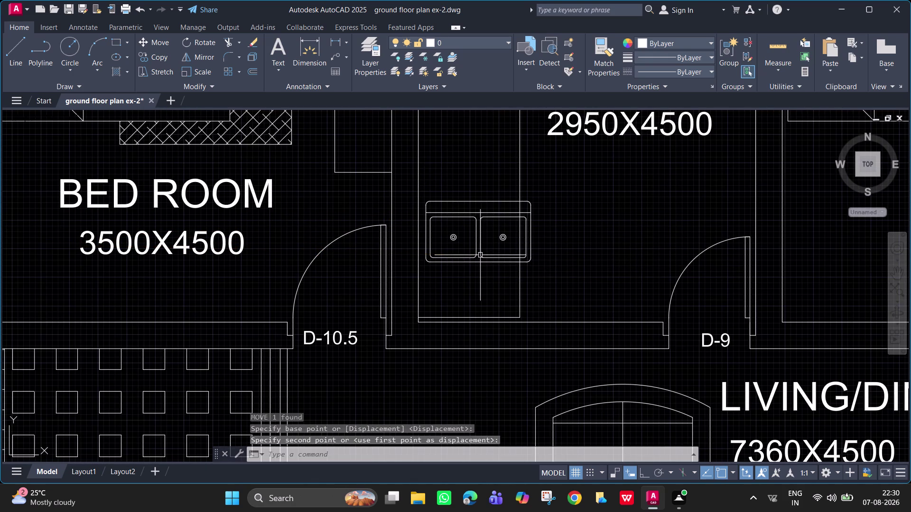
With Ortho on, rotate the double sink 90° so it stands upright.
text(RO)
key(space)
key(Escape)
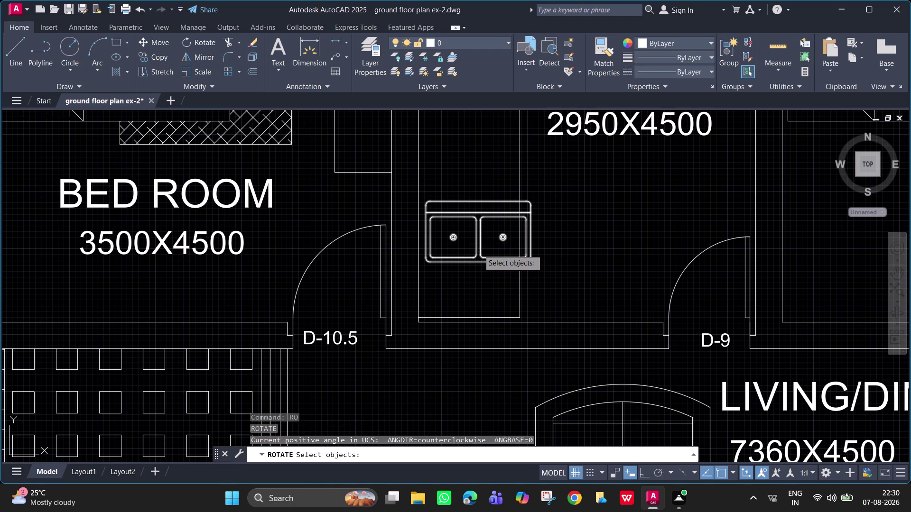
key(Escape)
key(F8)
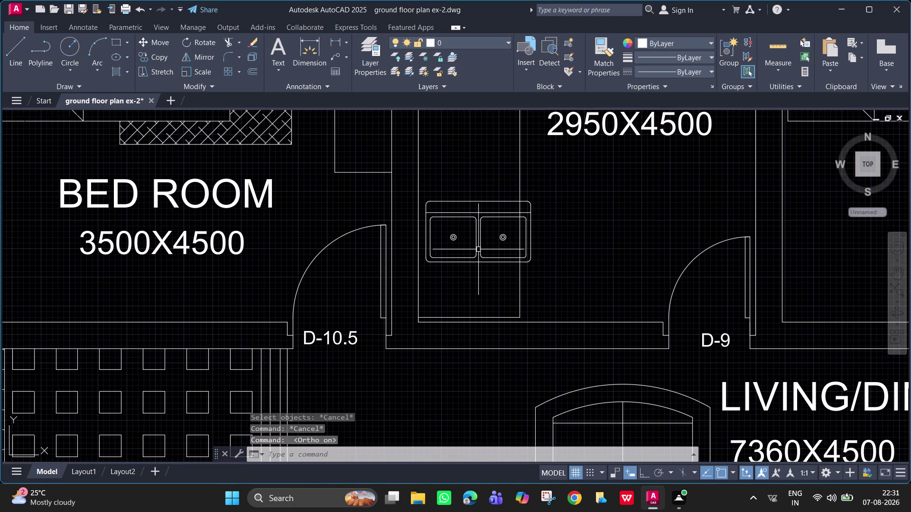
text(RO)
key(Return)
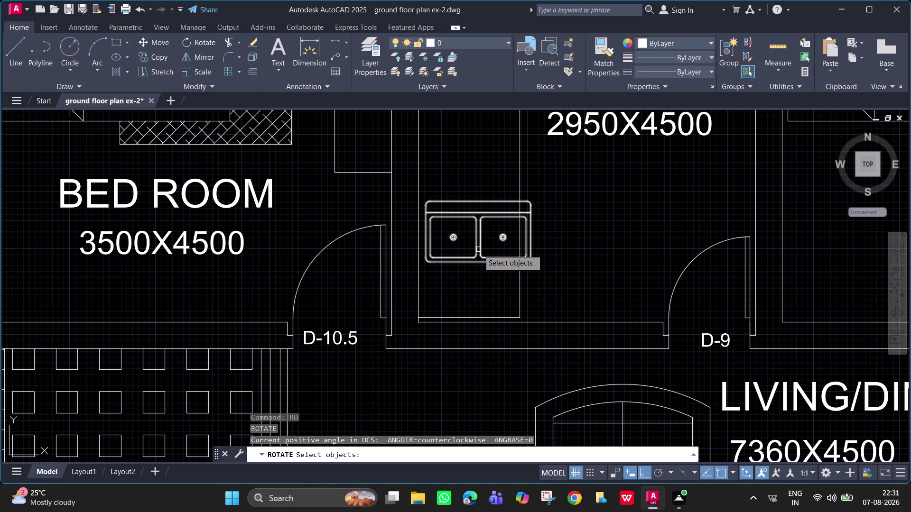
click(477, 249)
key(space)
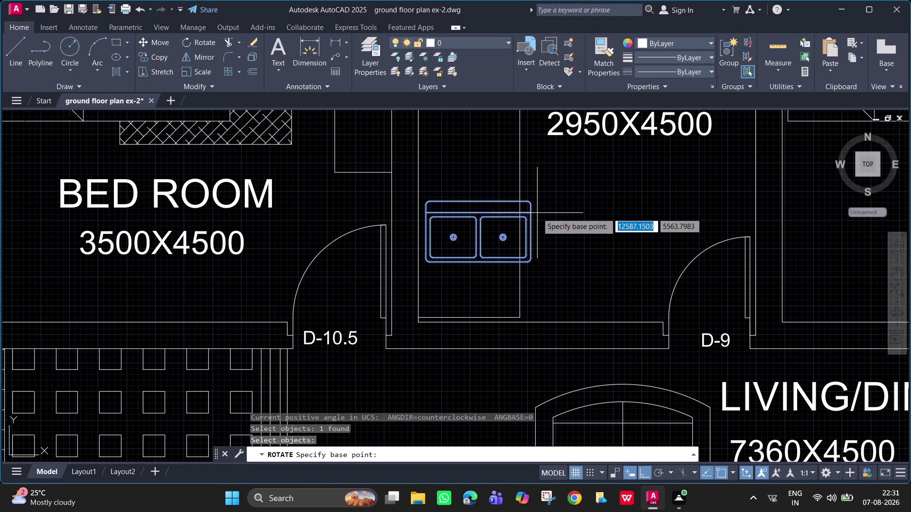
click(531, 214)
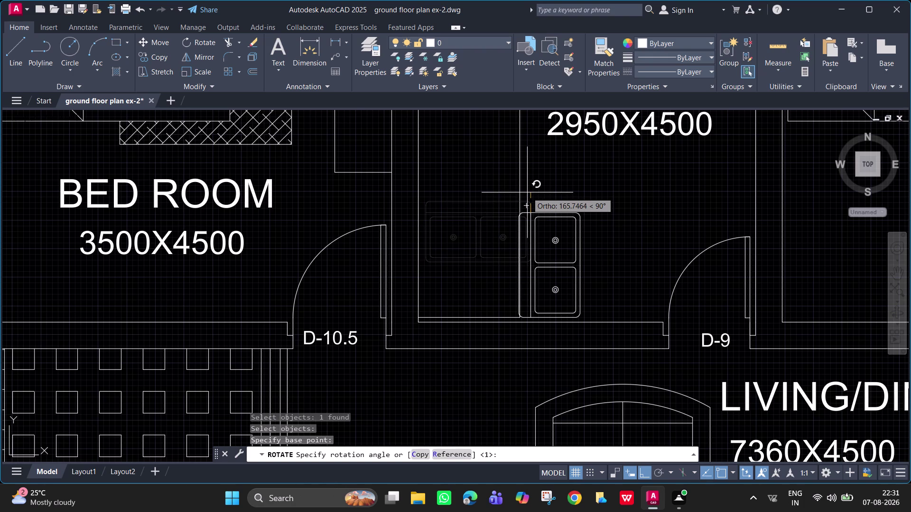
click(526, 191)
key(Escape)
Move the rotated sink against the kitchen's left wall.
click(536, 209)
double_click(539, 218)
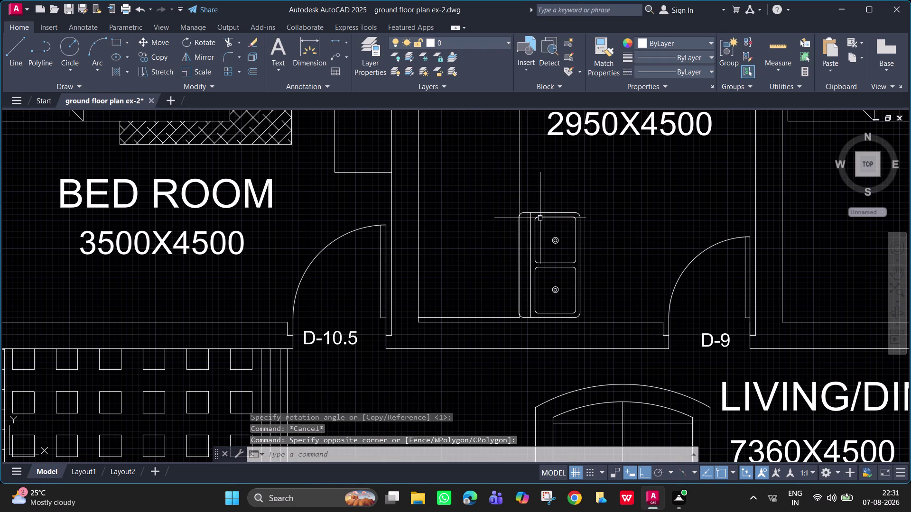
click(533, 213)
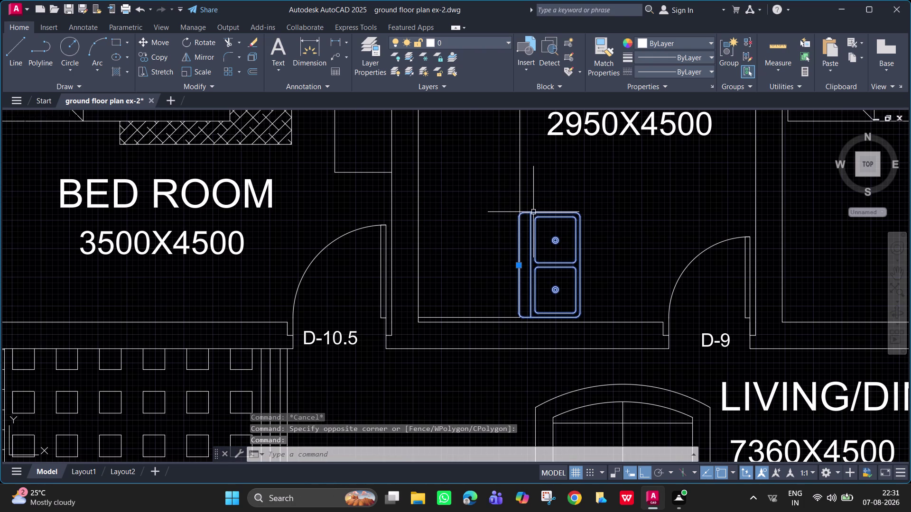
text(M)
key(space)
drag(549, 257, 477, 230)
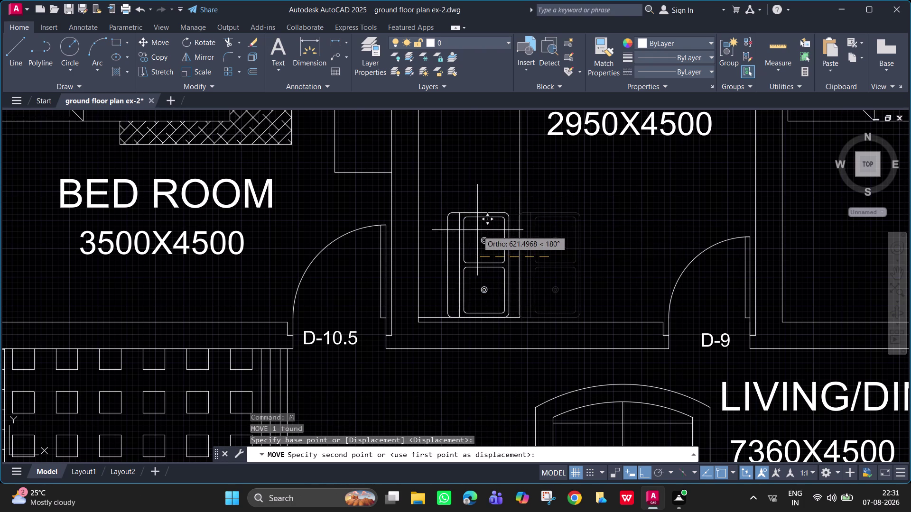
drag(477, 230, 474, 229)
key(F8)
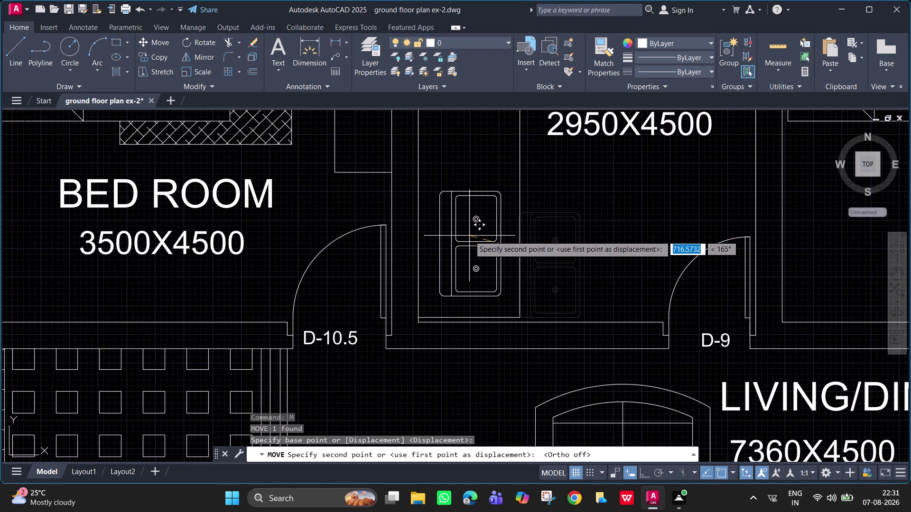
click(469, 236)
key(Escape)
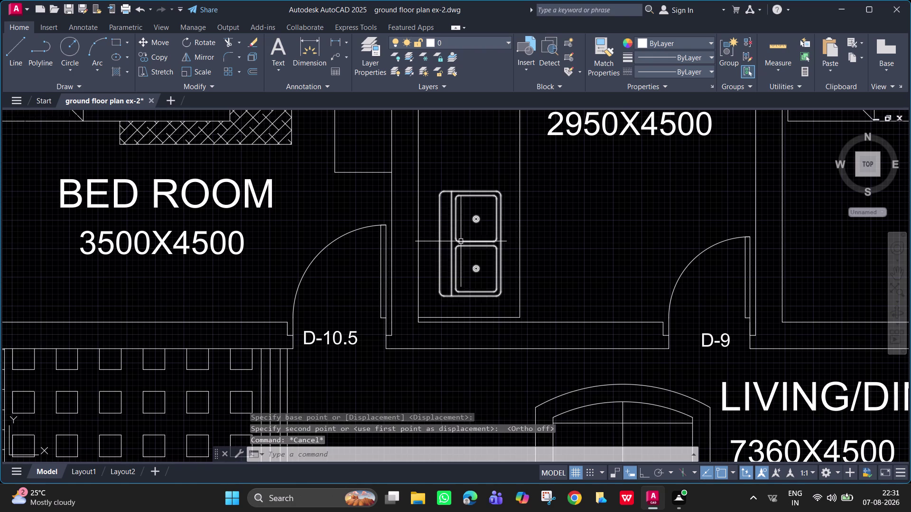
Scale the sink block up to a larger size.
click(461, 241)
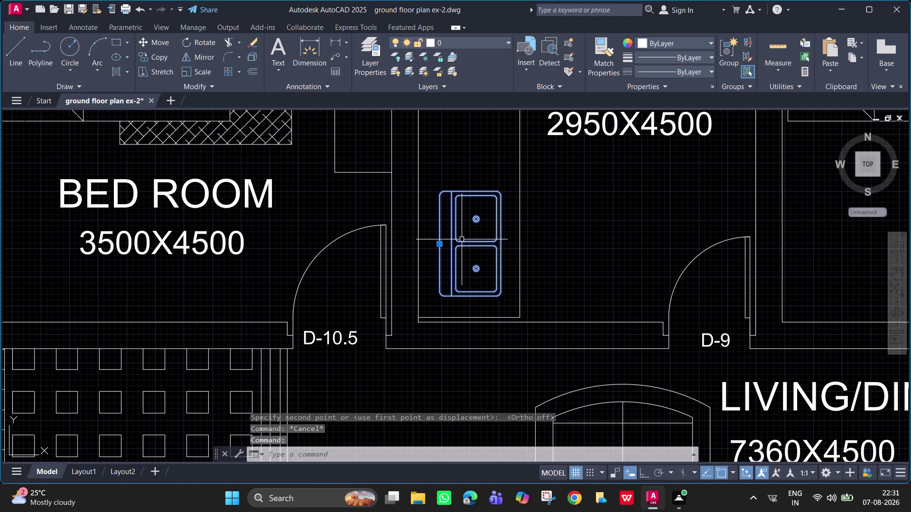
key(s)
text(C)
key(space)
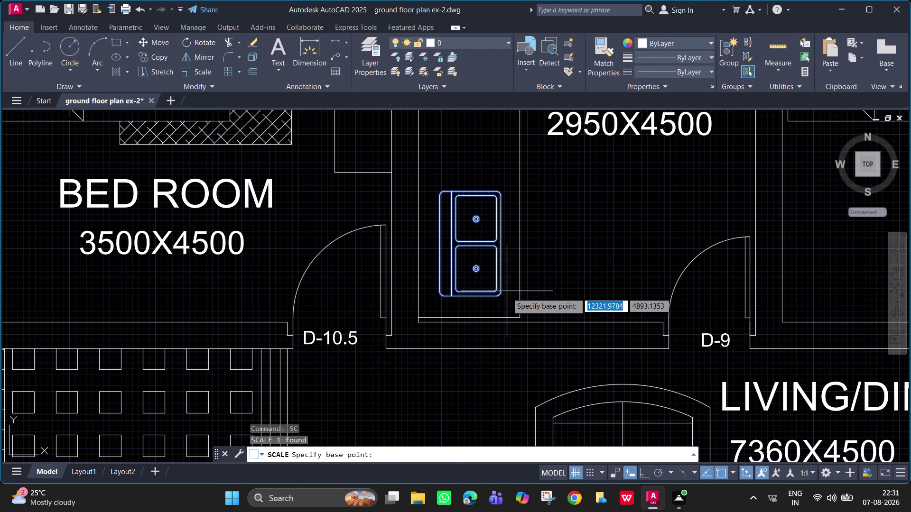
click(504, 298)
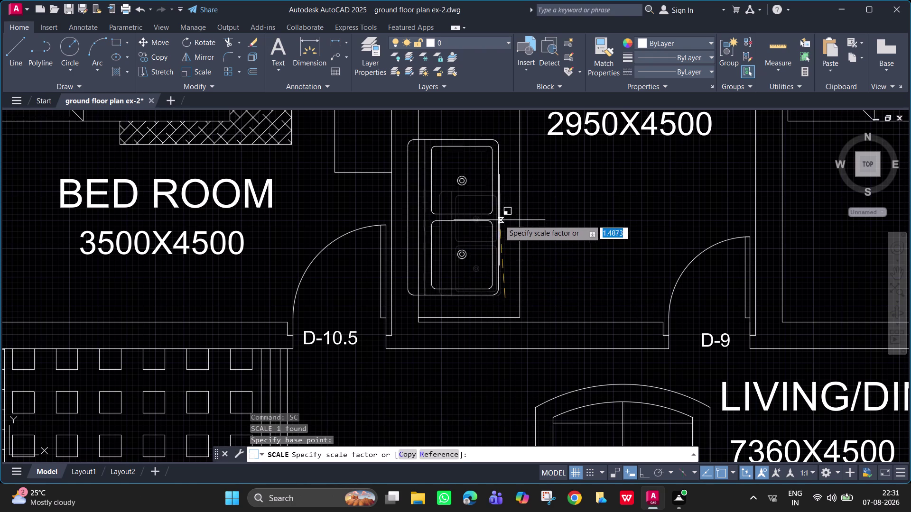
click(499, 218)
Move the enlarged sink into its final spot beside the left wall.
click(498, 218)
text(M)
key(space)
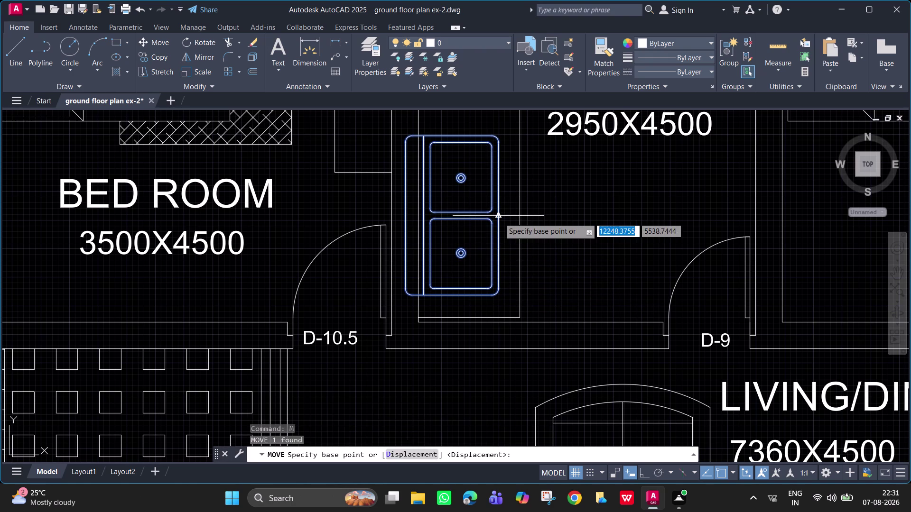
drag(499, 218, 516, 222)
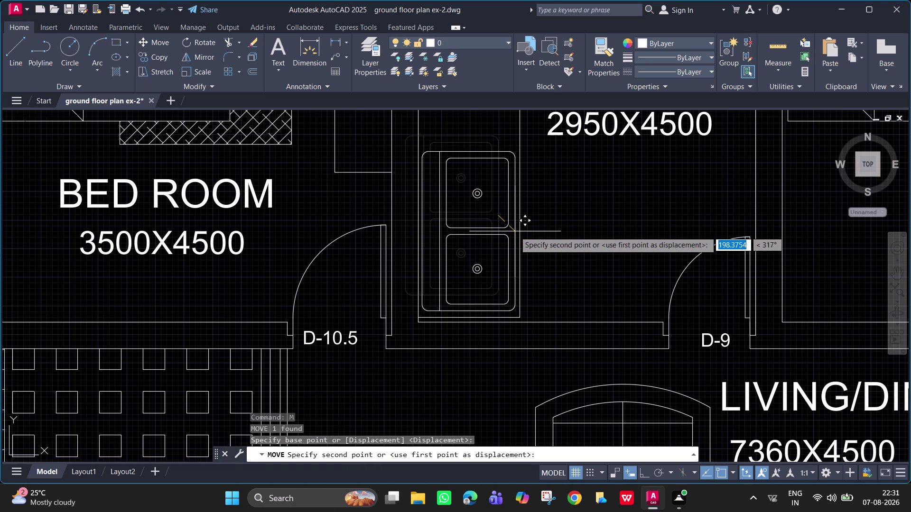
click(514, 231)
key(Escape)
scroll(down, 3)
scroll(down, 3)
middle_drag(553, 234, 511, 208)
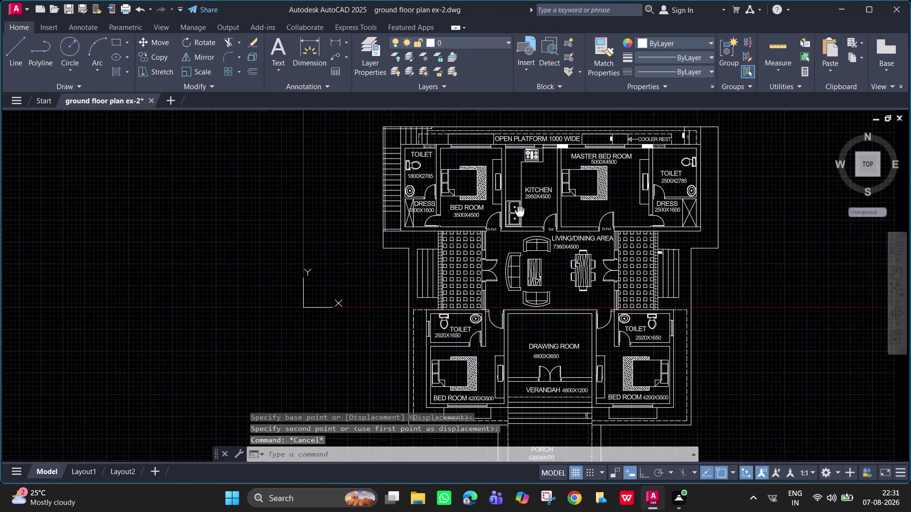
Trim the extra line near the dress room with a fence crossing.
middle_drag(510, 208, 509, 206)
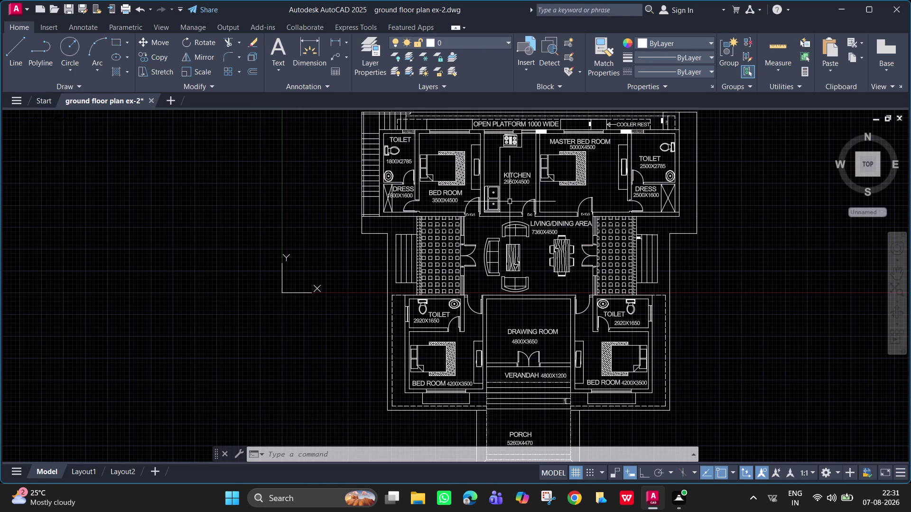
scroll(up, 3)
middle_drag(393, 126, 407, 169)
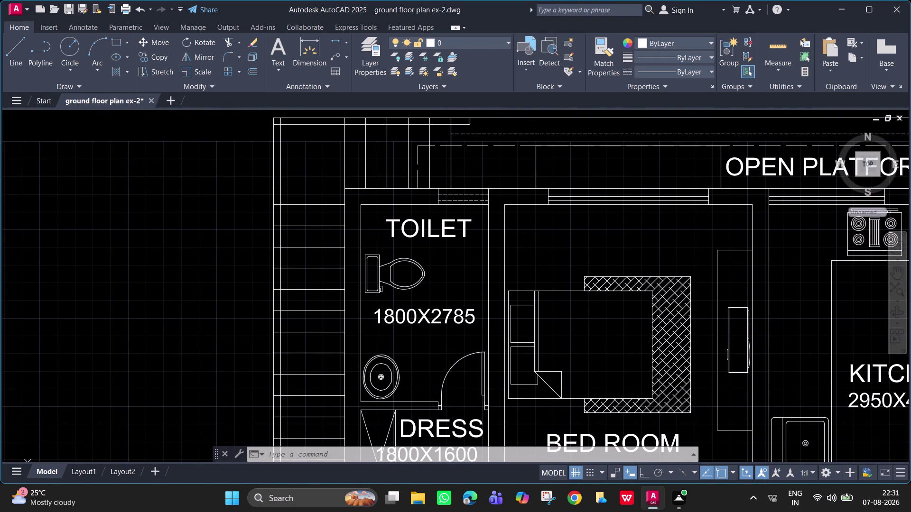
scroll(down, 3)
middle_drag(393, 198, 385, 188)
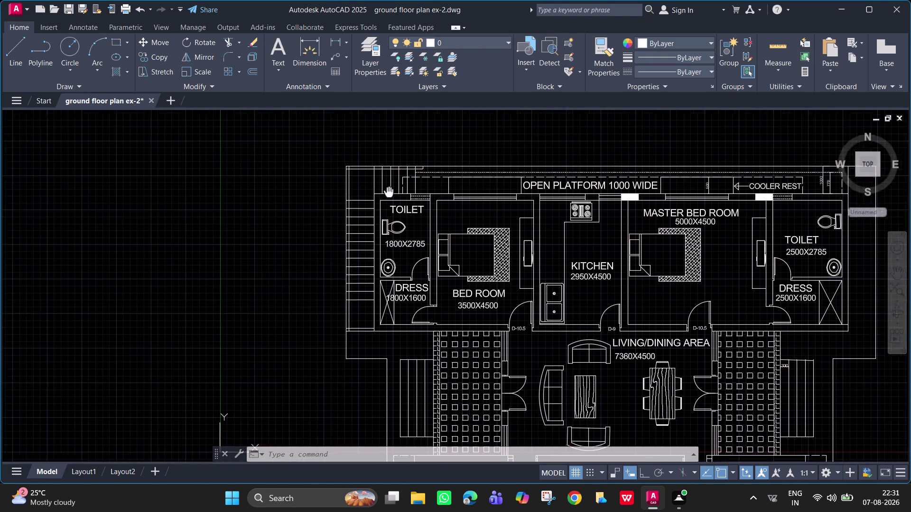
middle_drag(384, 188, 346, 165)
scroll(up, 3)
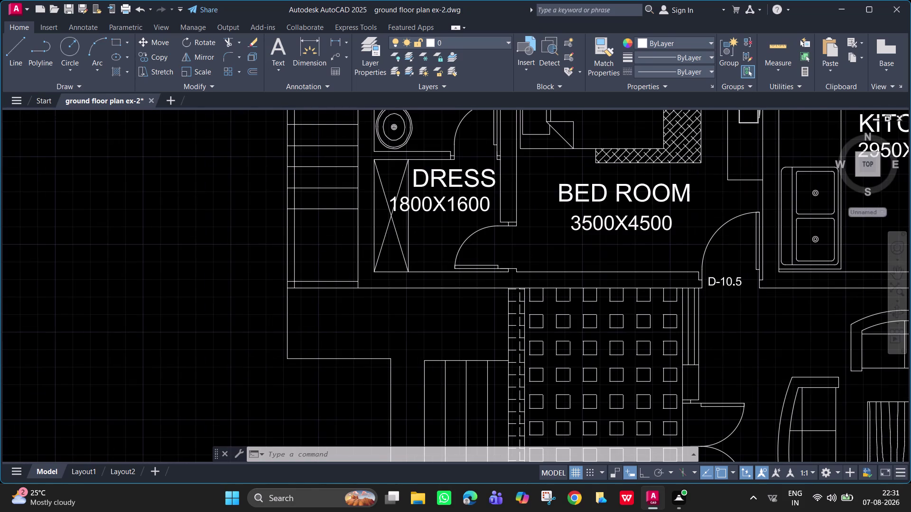
text(TR)
key(space)
scroll(up, 3)
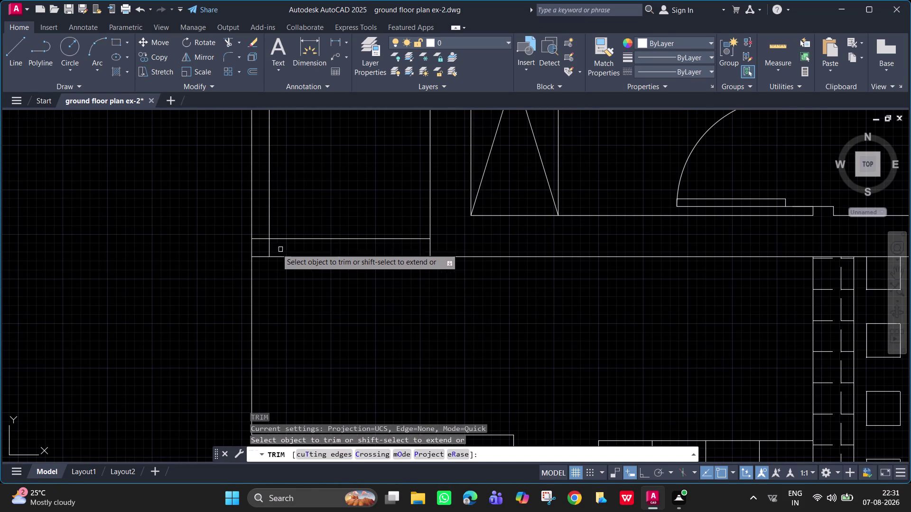
drag(257, 233, 279, 250)
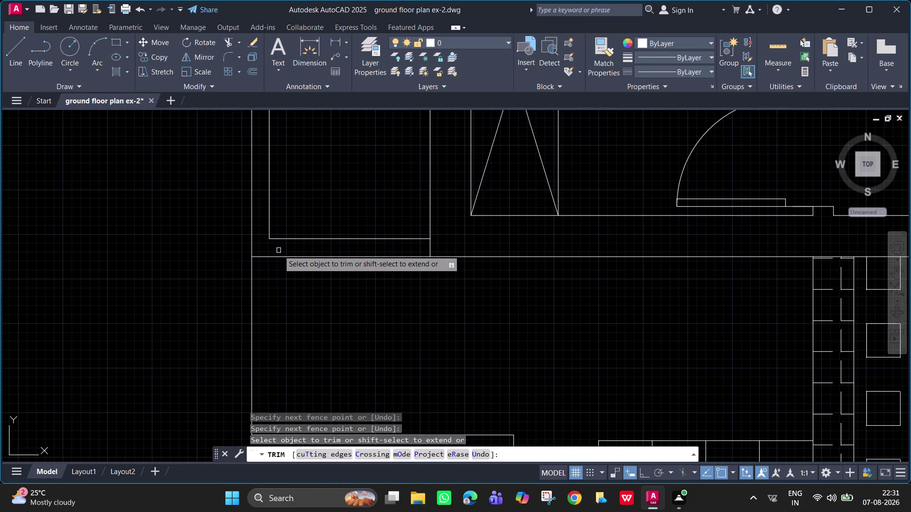
key(space)
Copy the TOILET label upward to sit above the top-left toilet.
scroll(down, 3)
middle_drag(319, 312, 309, 453)
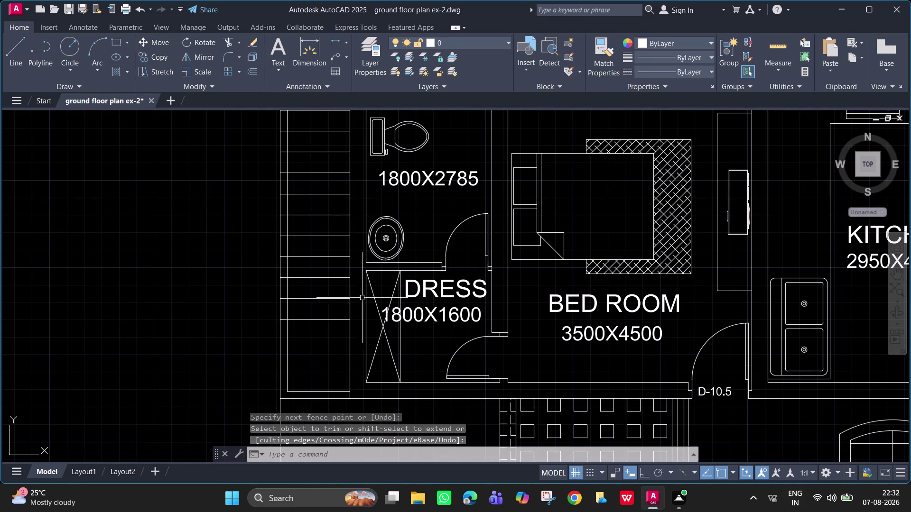
middle_drag(335, 178, 326, 196)
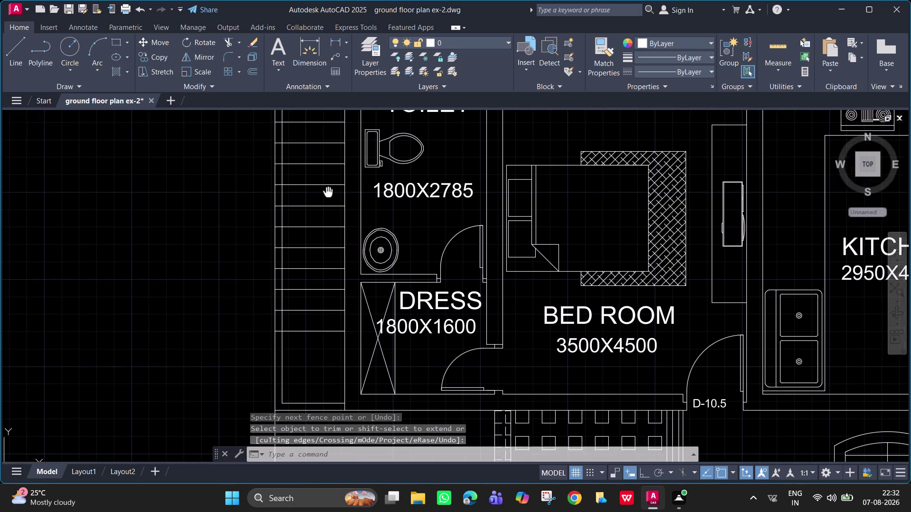
middle_drag(326, 196, 284, 288)
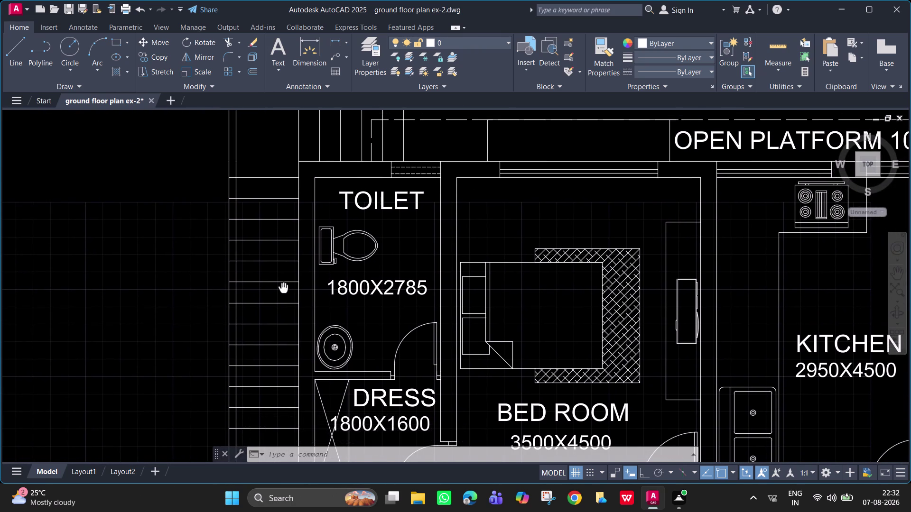
middle_drag(283, 288, 283, 293)
middle_drag(309, 217, 304, 284)
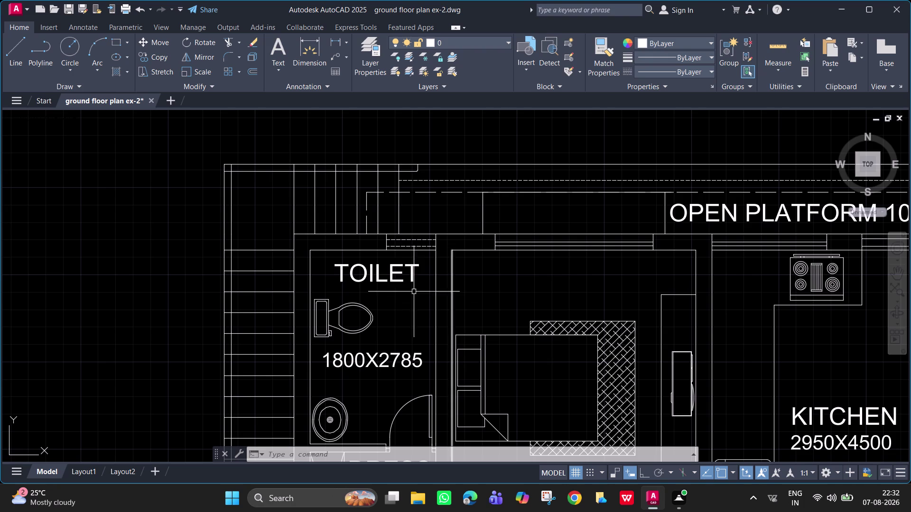
click(392, 281)
text(CO)
key(space)
drag(391, 277, 395, 273)
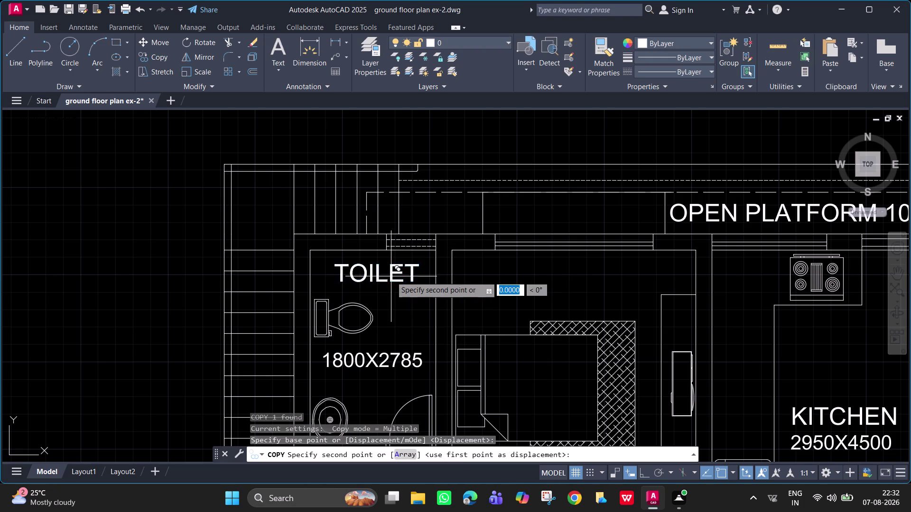
drag(395, 273, 453, 218)
click(454, 217)
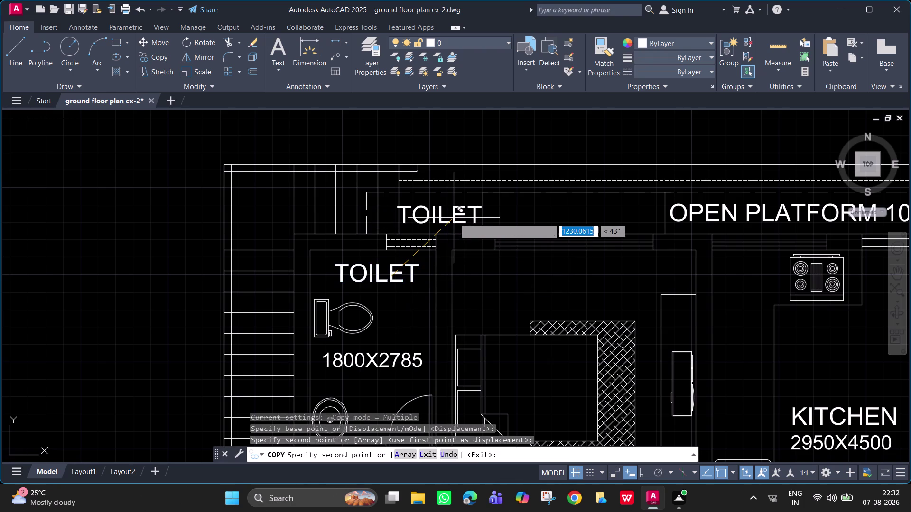
key(space)
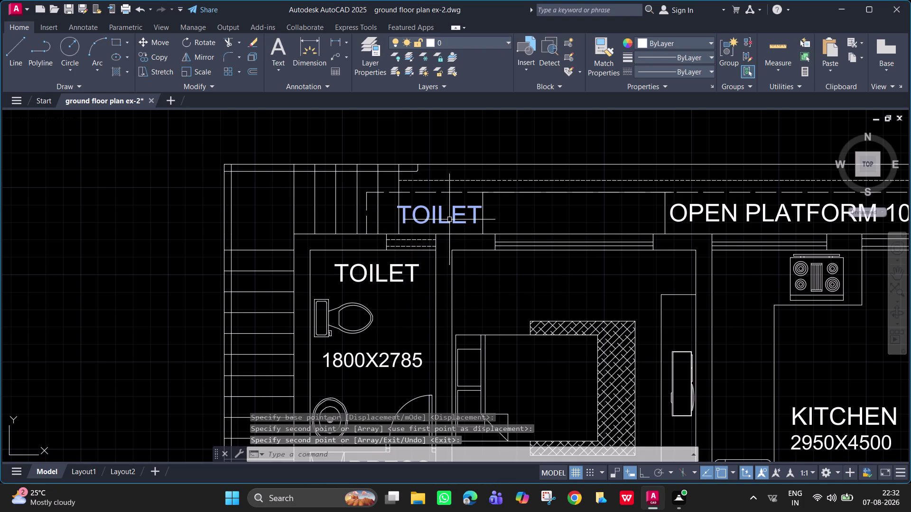